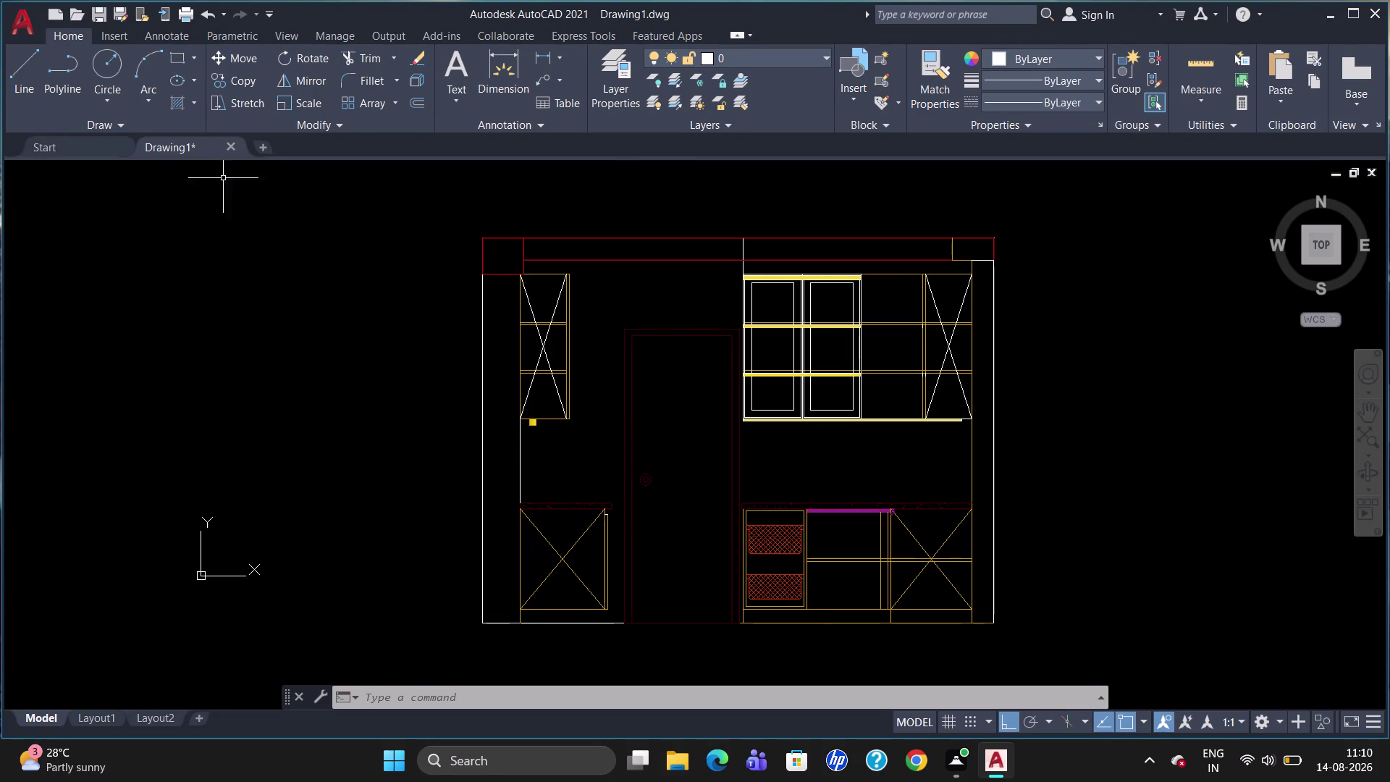
Start a hatch, browse the pattern gallery, and preview the diagonal-line pattern in the left strip.
click(185, 107)
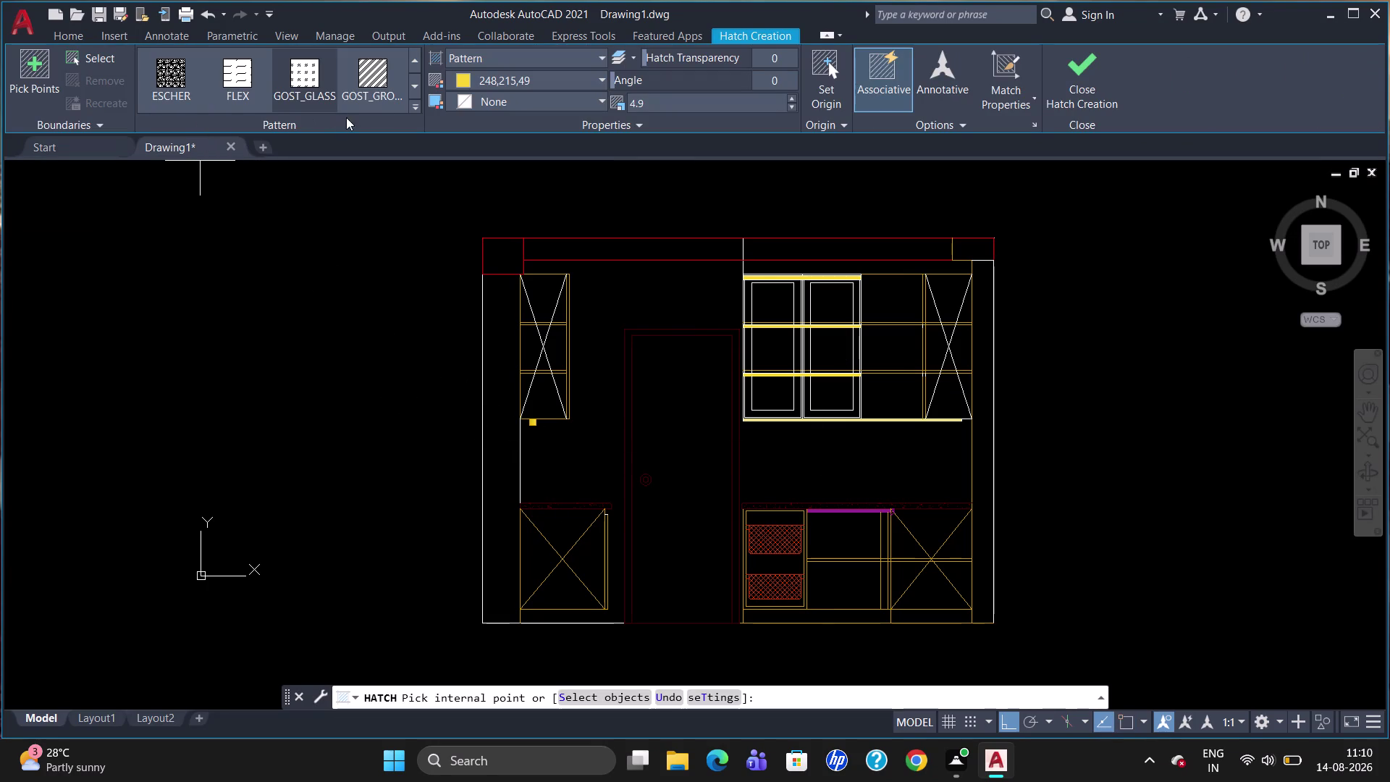
click(413, 98)
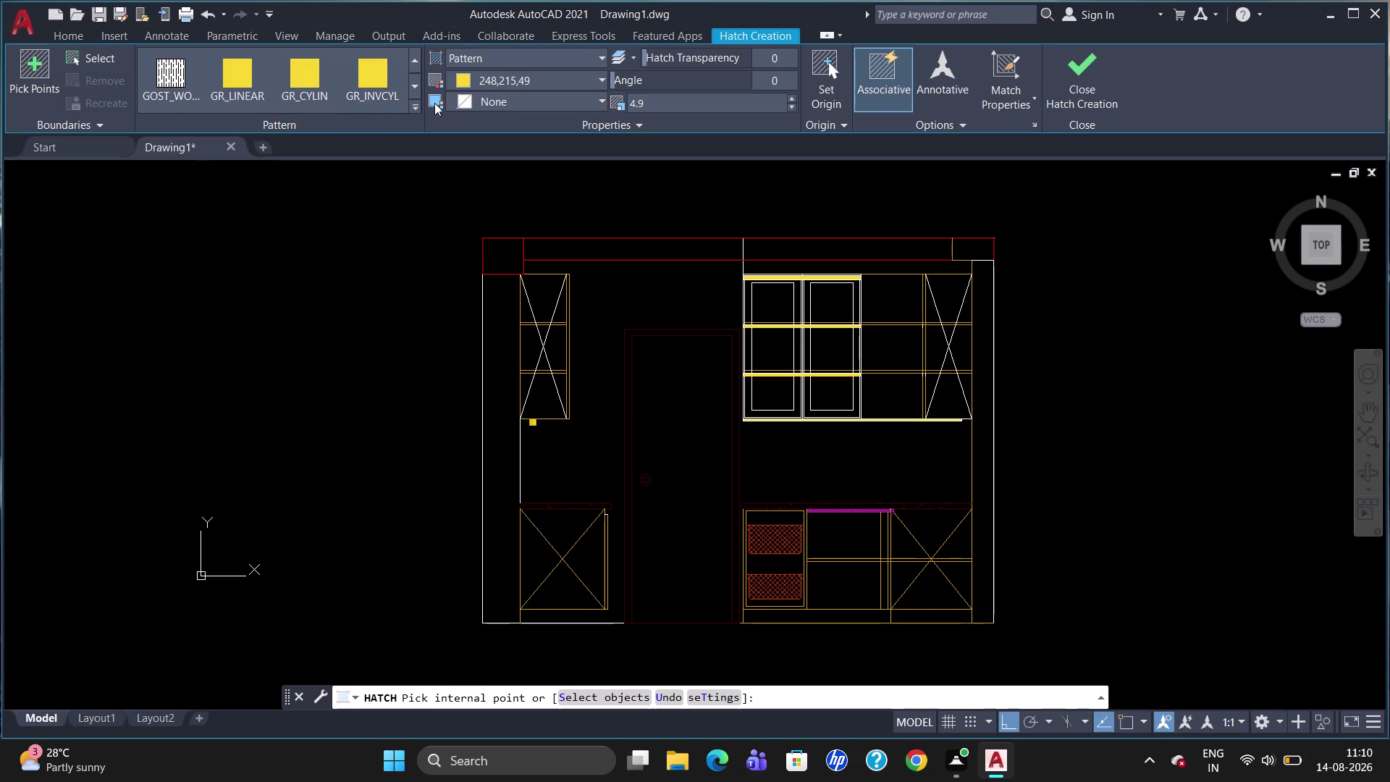
click(407, 101)
click(416, 103)
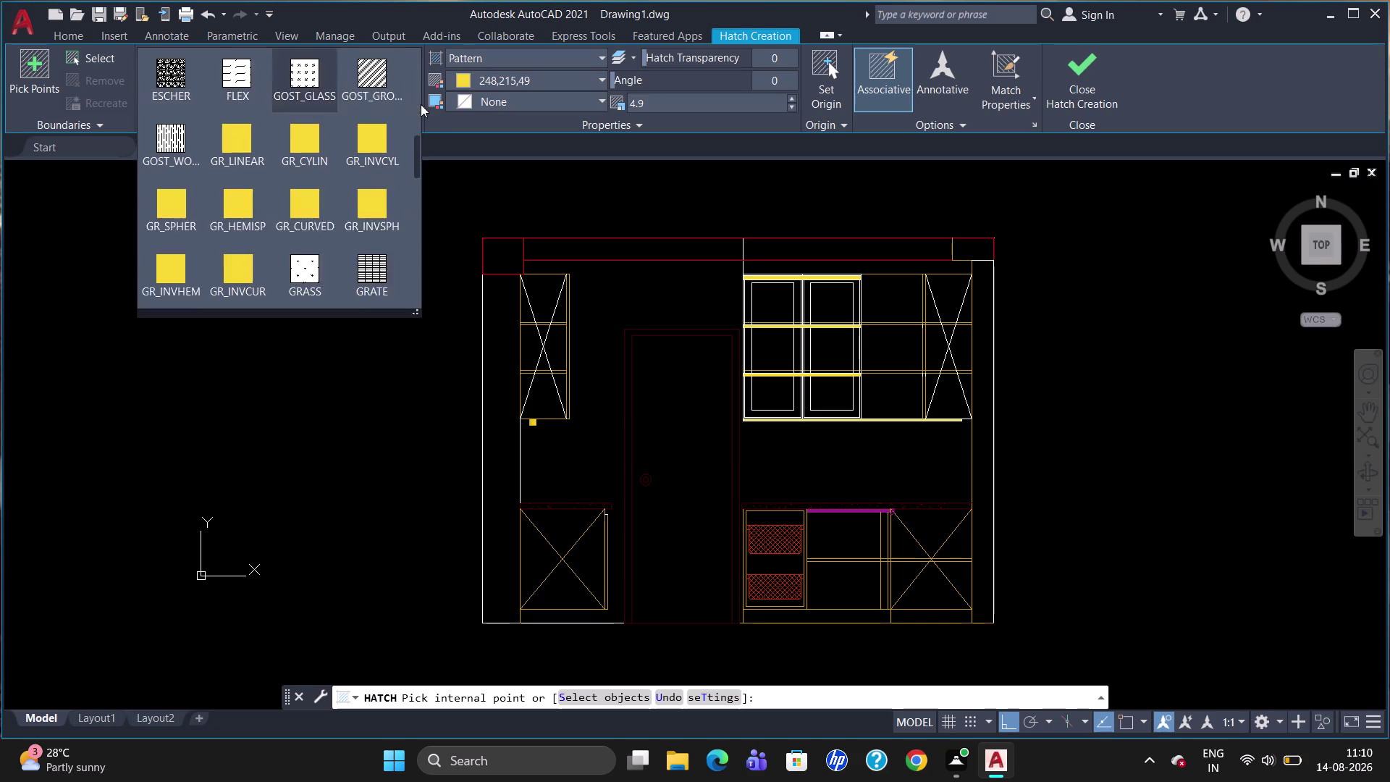
click(424, 101)
click(416, 103)
scroll(up, 3)
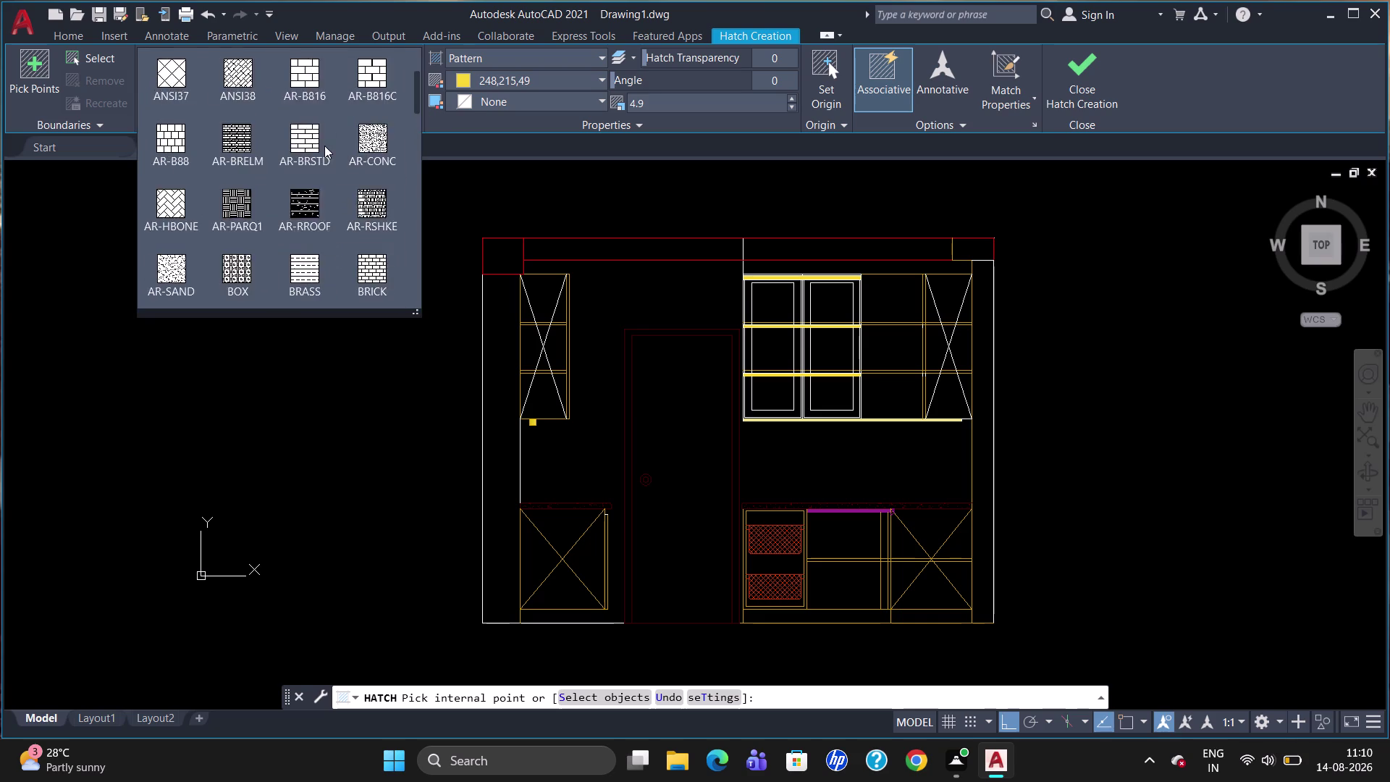
scroll(up, 3)
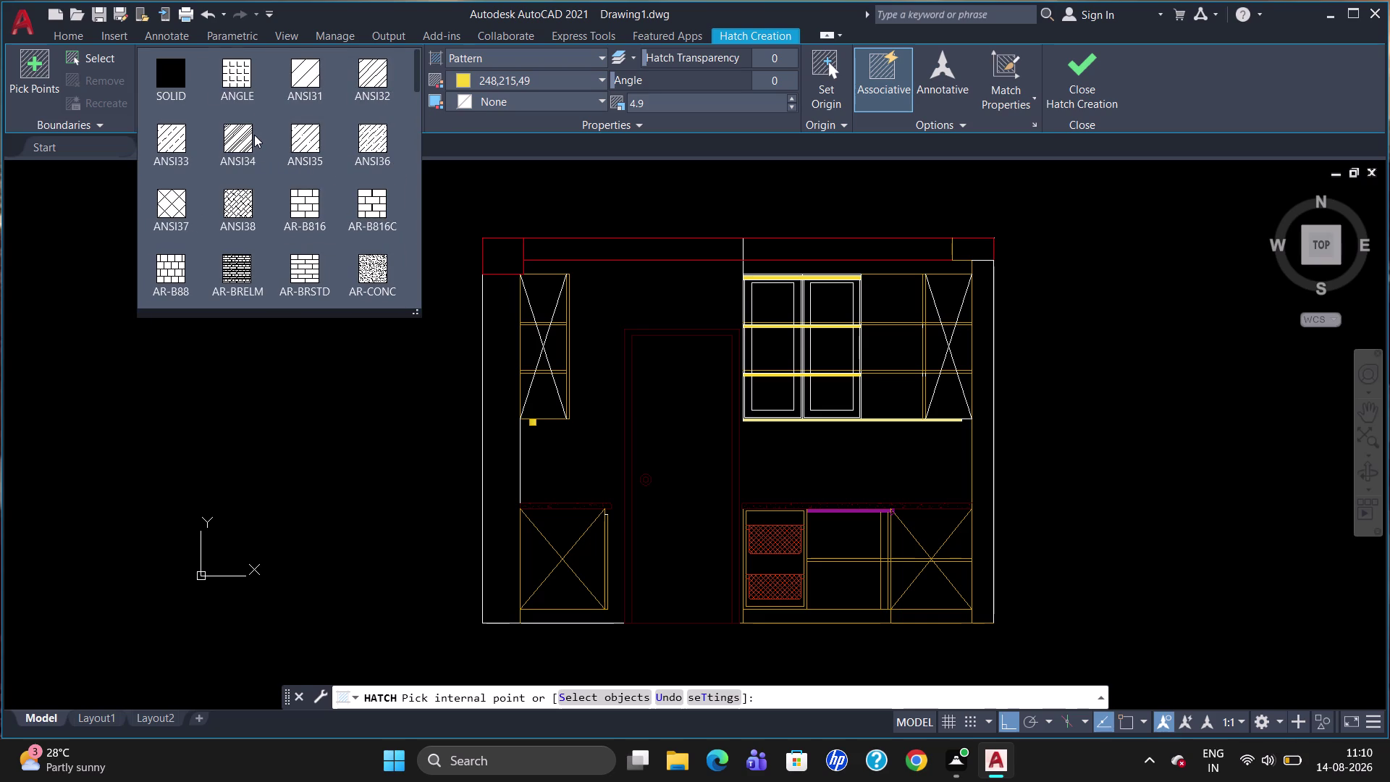
click(370, 95)
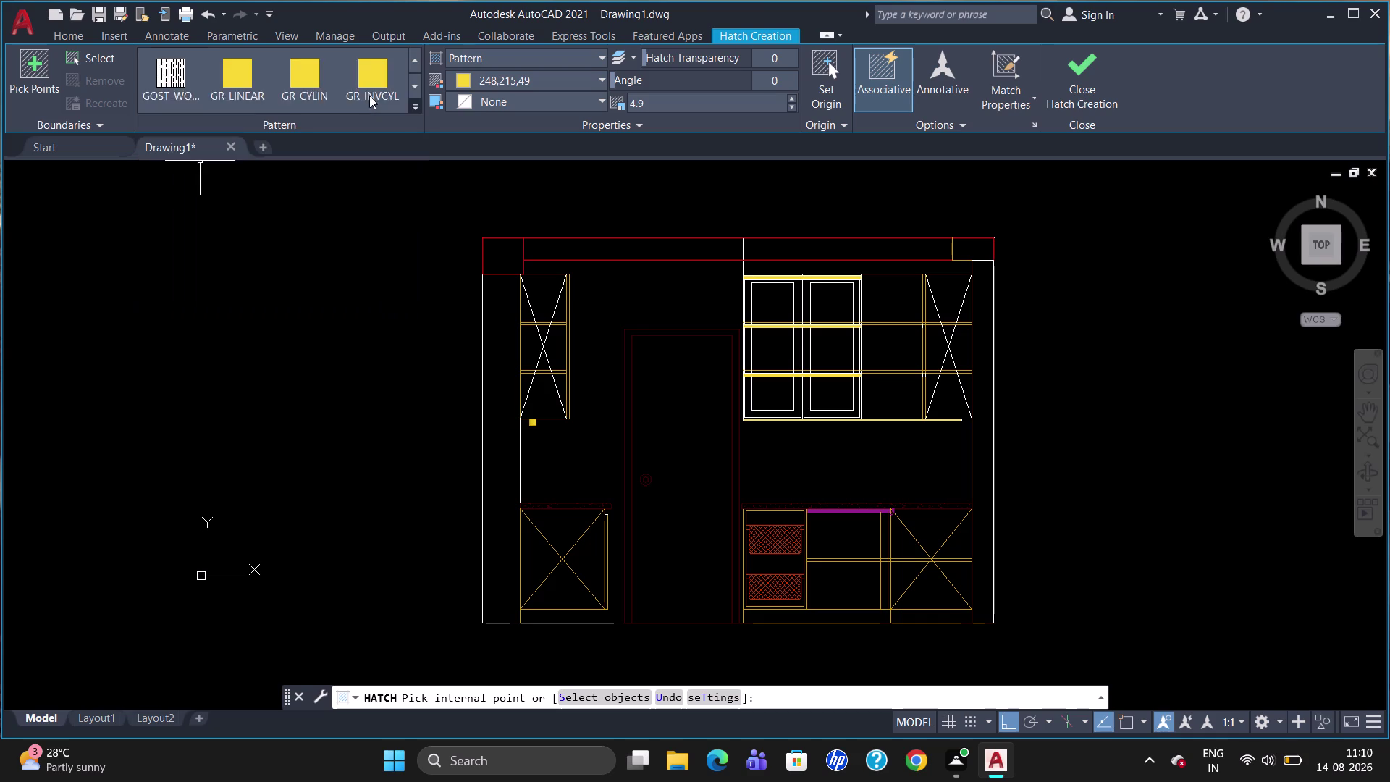
click(499, 333)
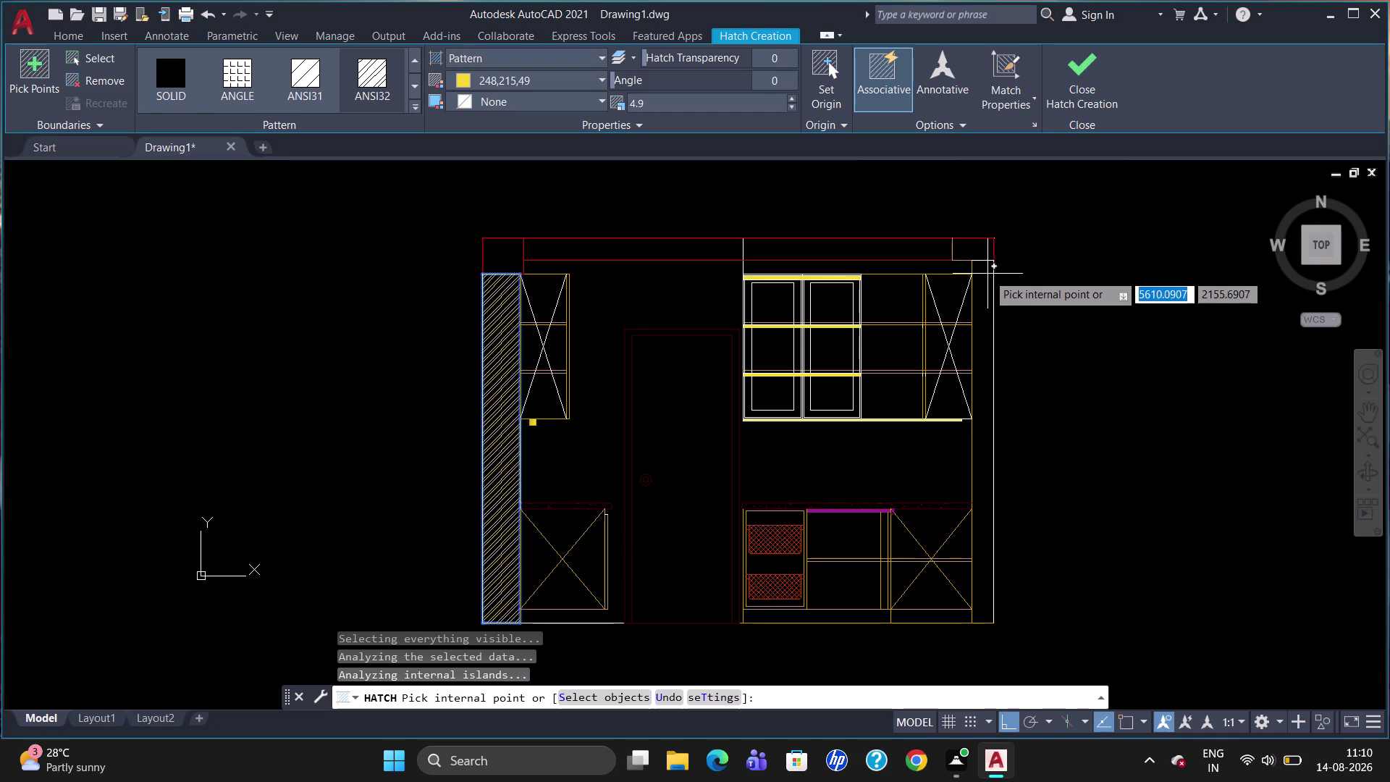
Add the ANSI31 diagonal hatch to the right wall strip and finish the command.
click(982, 332)
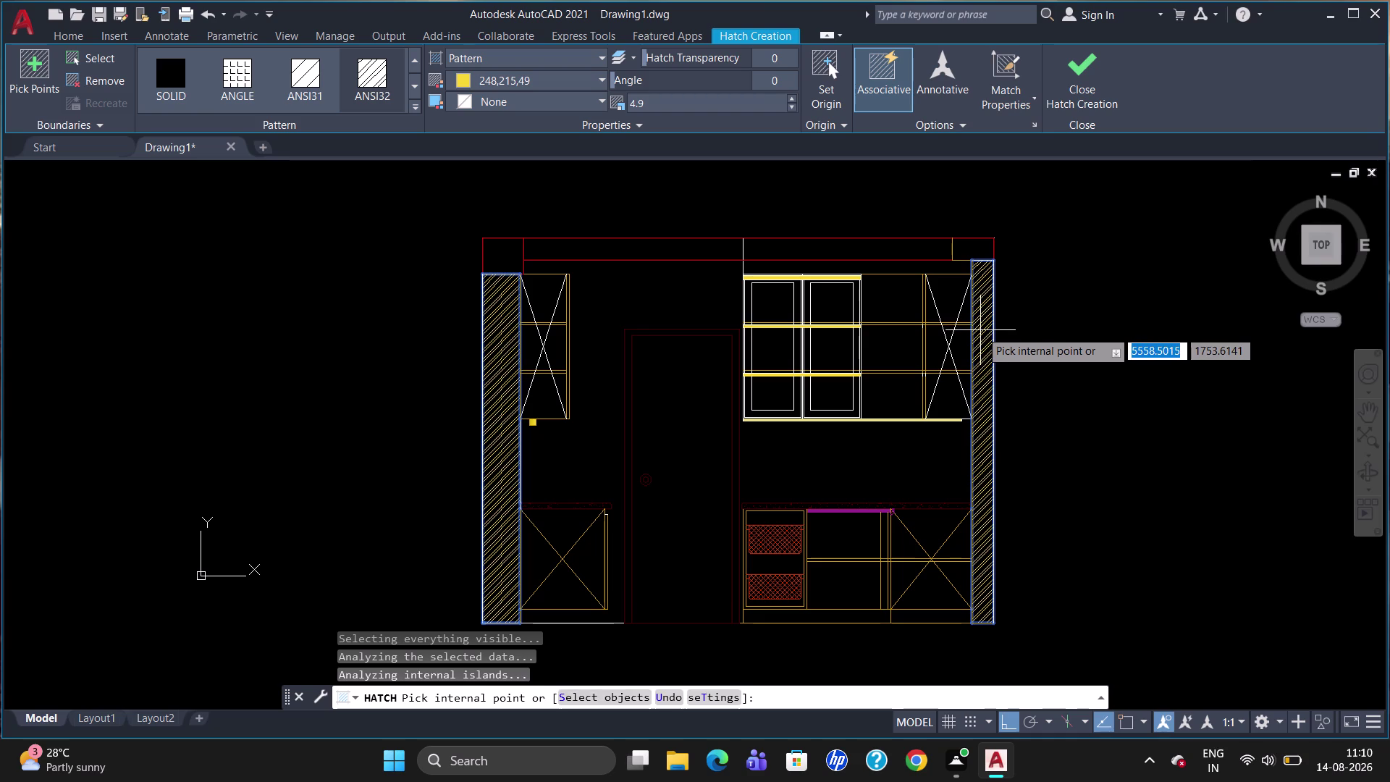
key(Escape)
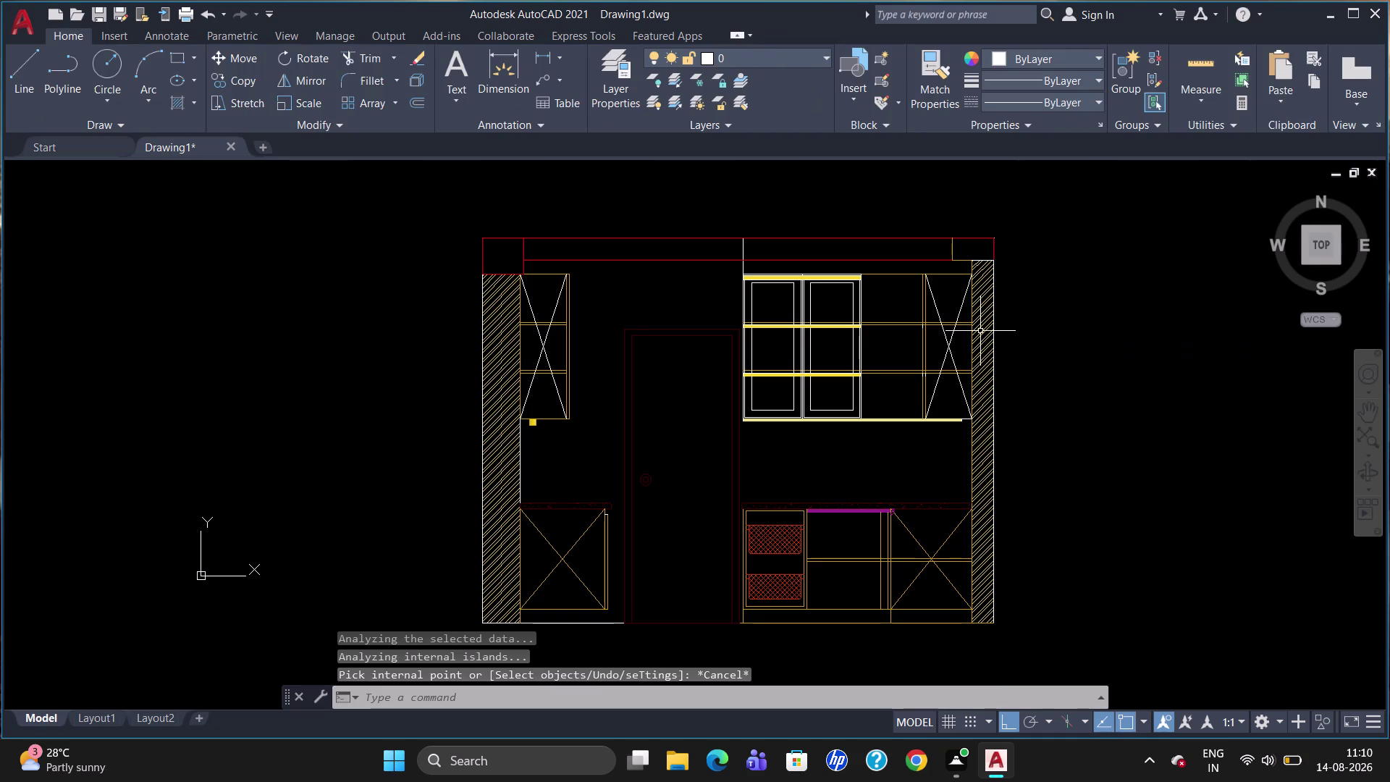
Select the wall hatch and set its colour to ByLayer.
click(512, 442)
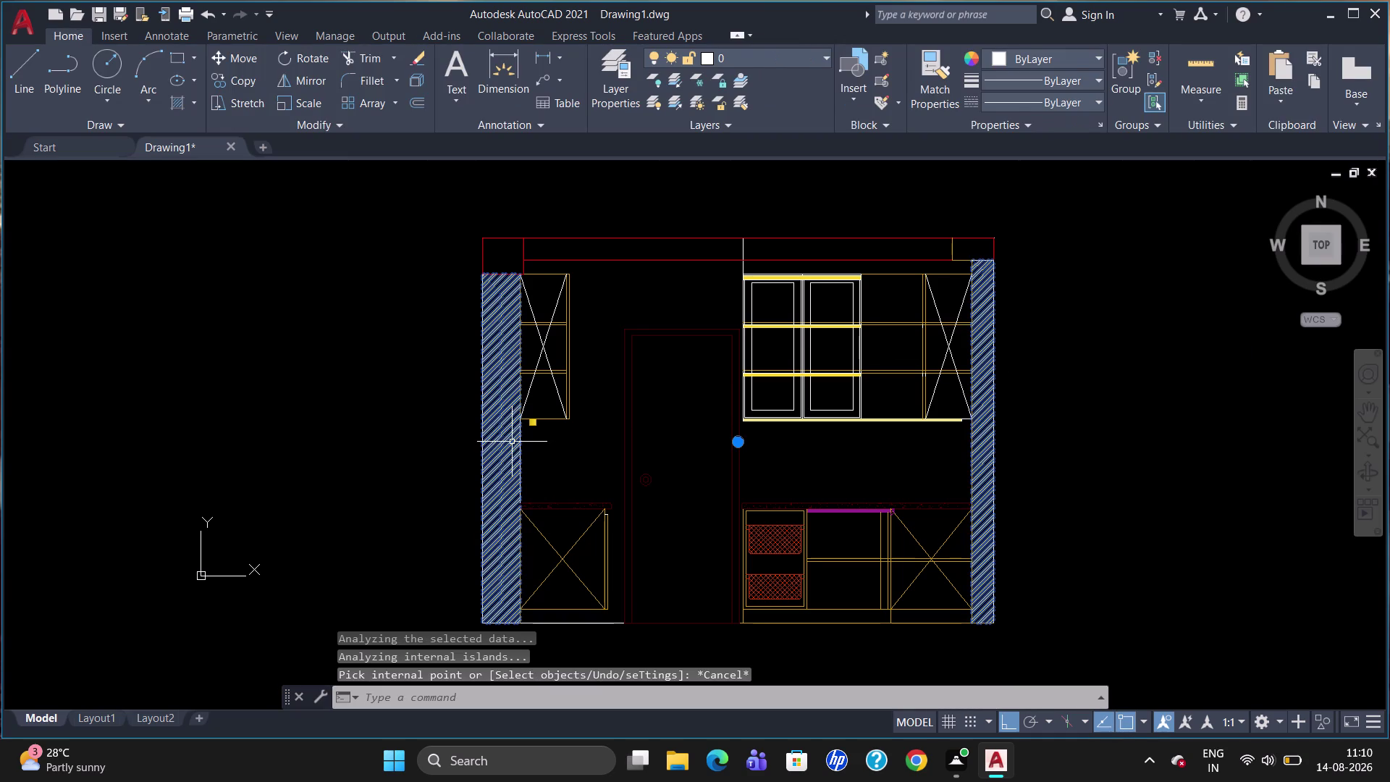
click(548, 76)
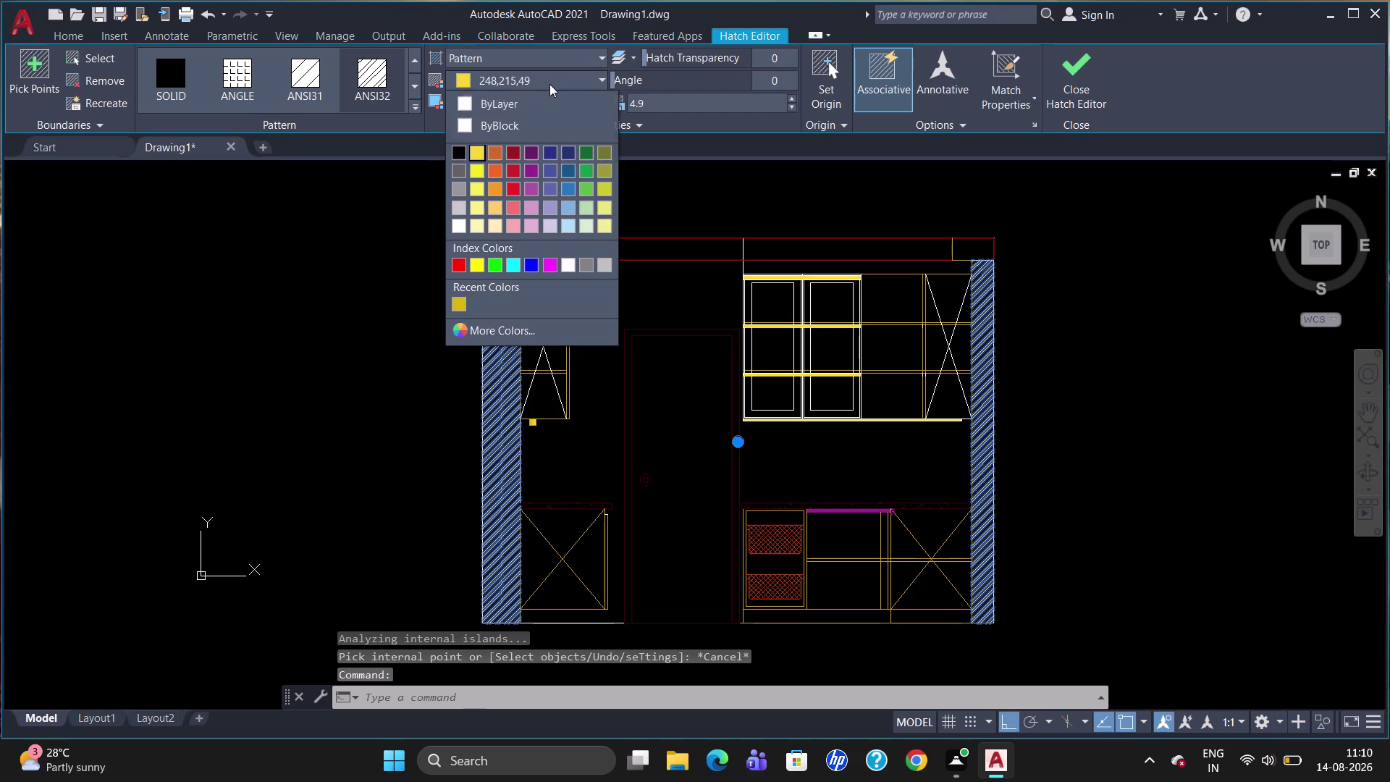
click(540, 94)
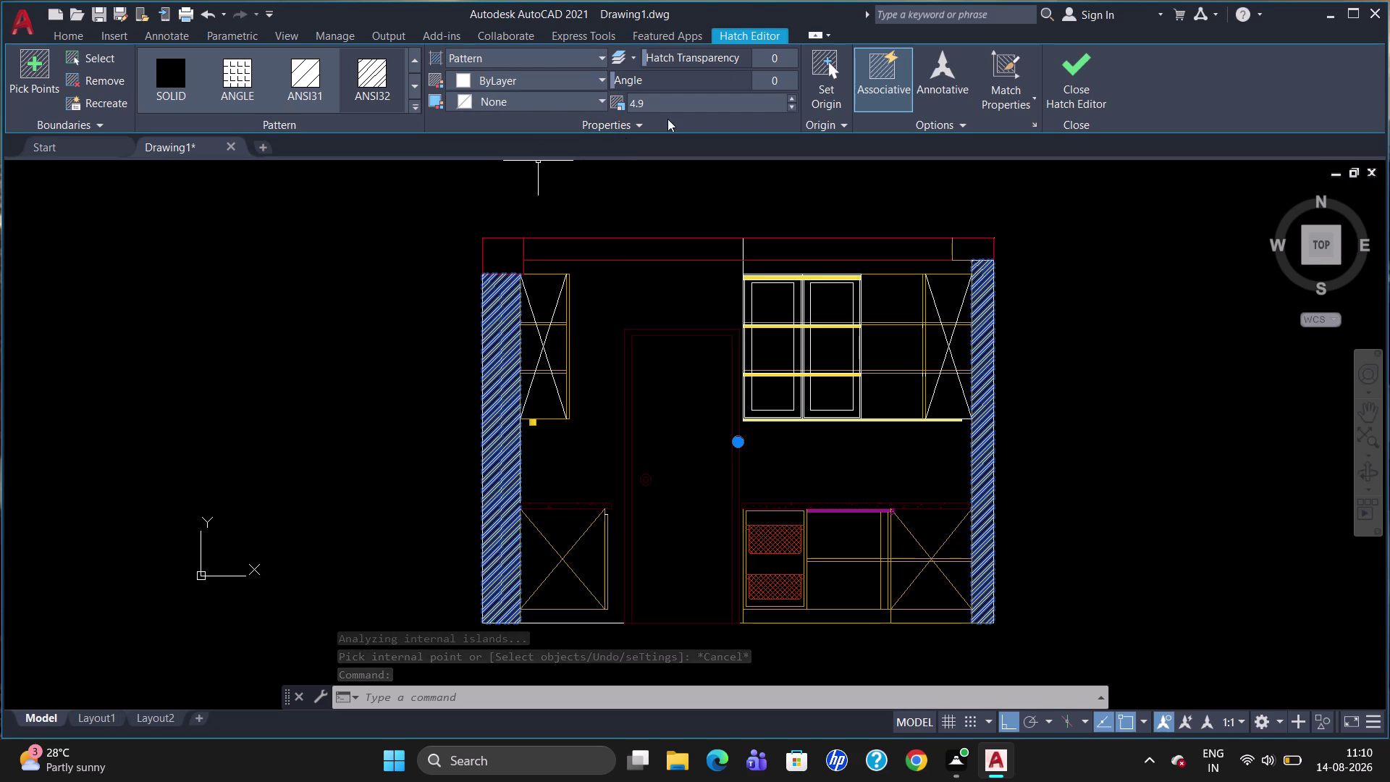
Raise the wall hatch pattern scale to 6.9, then deselect the hatch.
triple_click(793, 97)
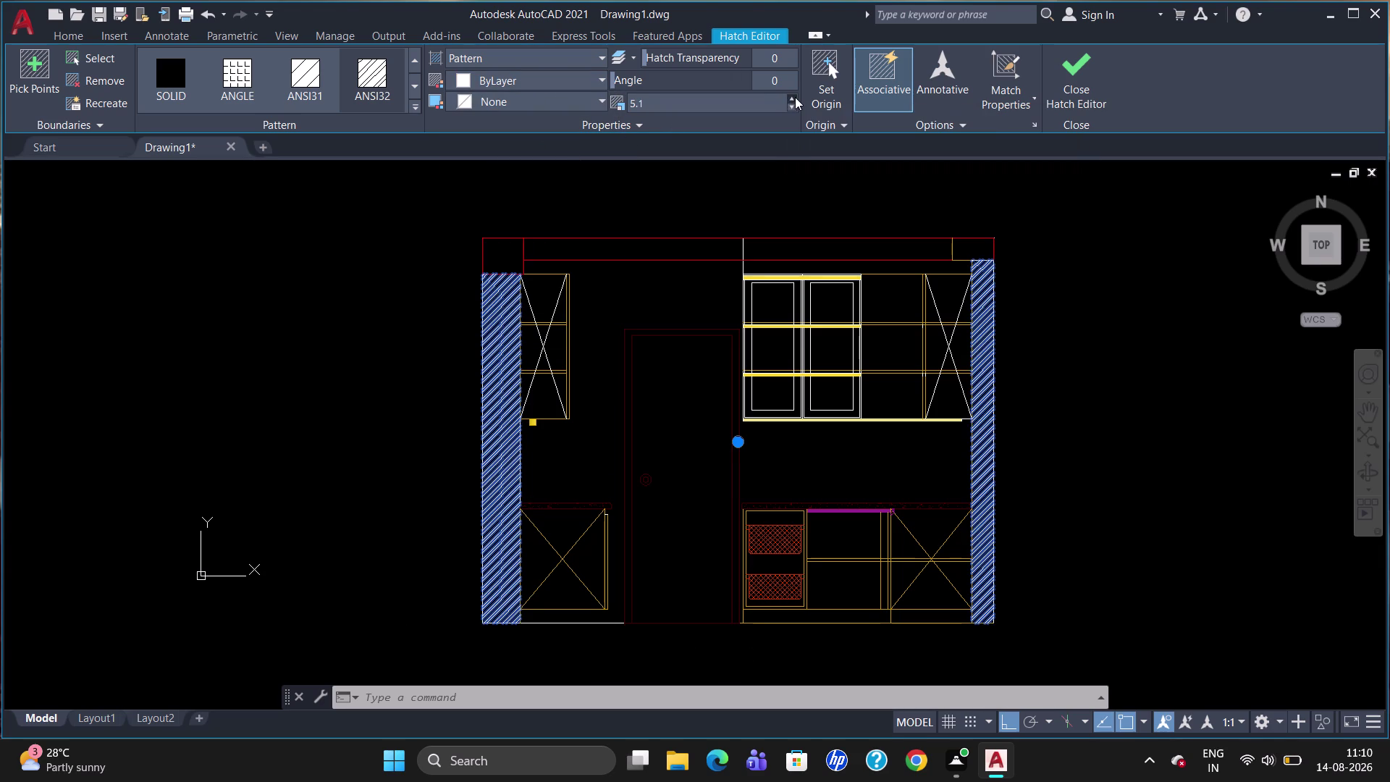
triple_click(795, 97)
double_click(796, 96)
click(796, 97)
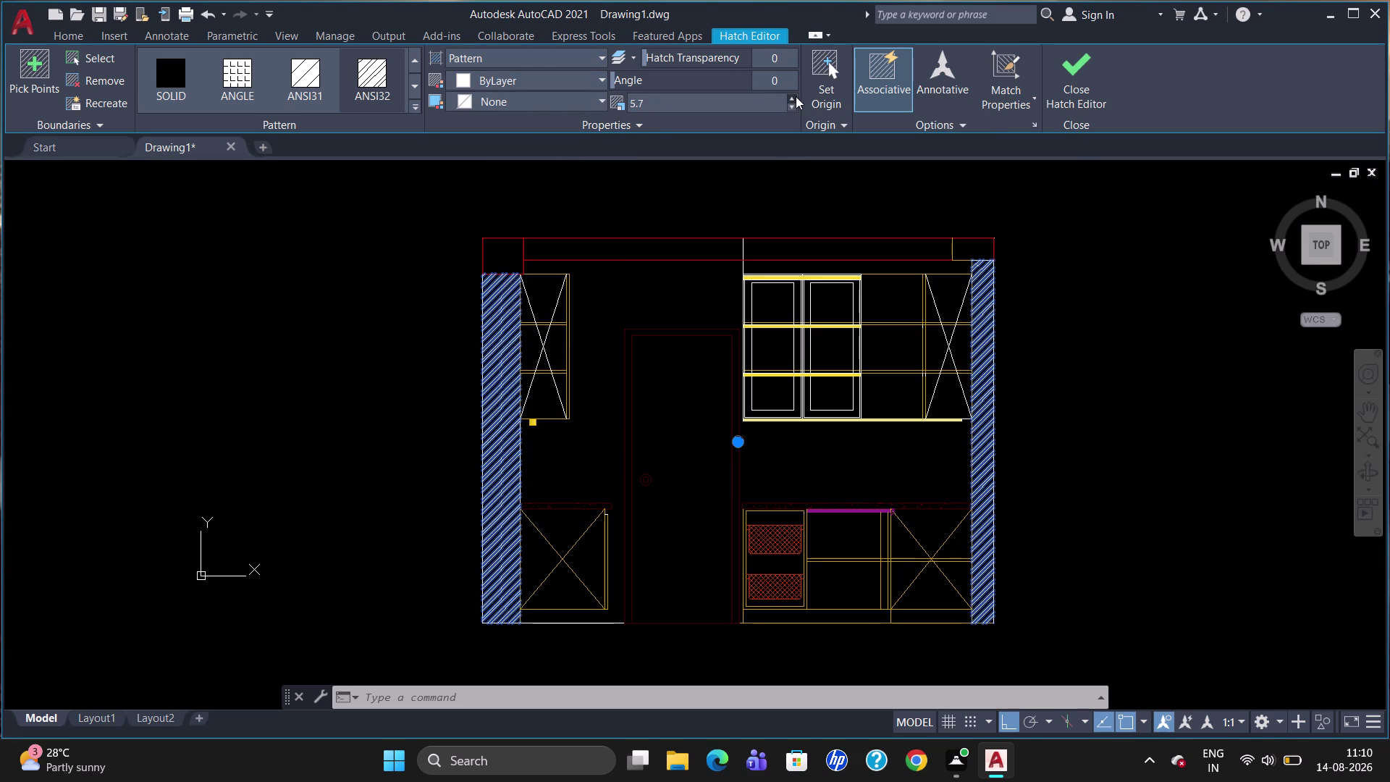
triple_click(795, 96)
click(796, 96)
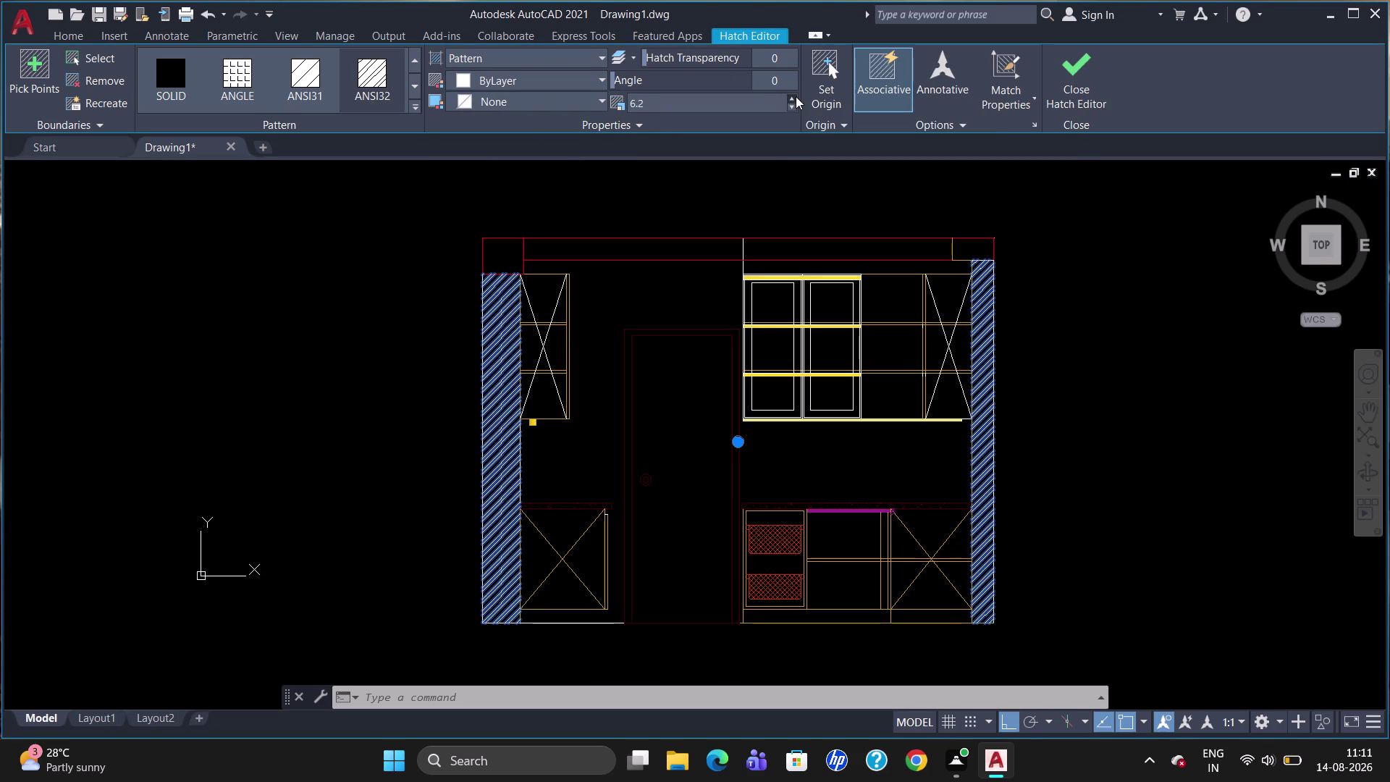
double_click(796, 96)
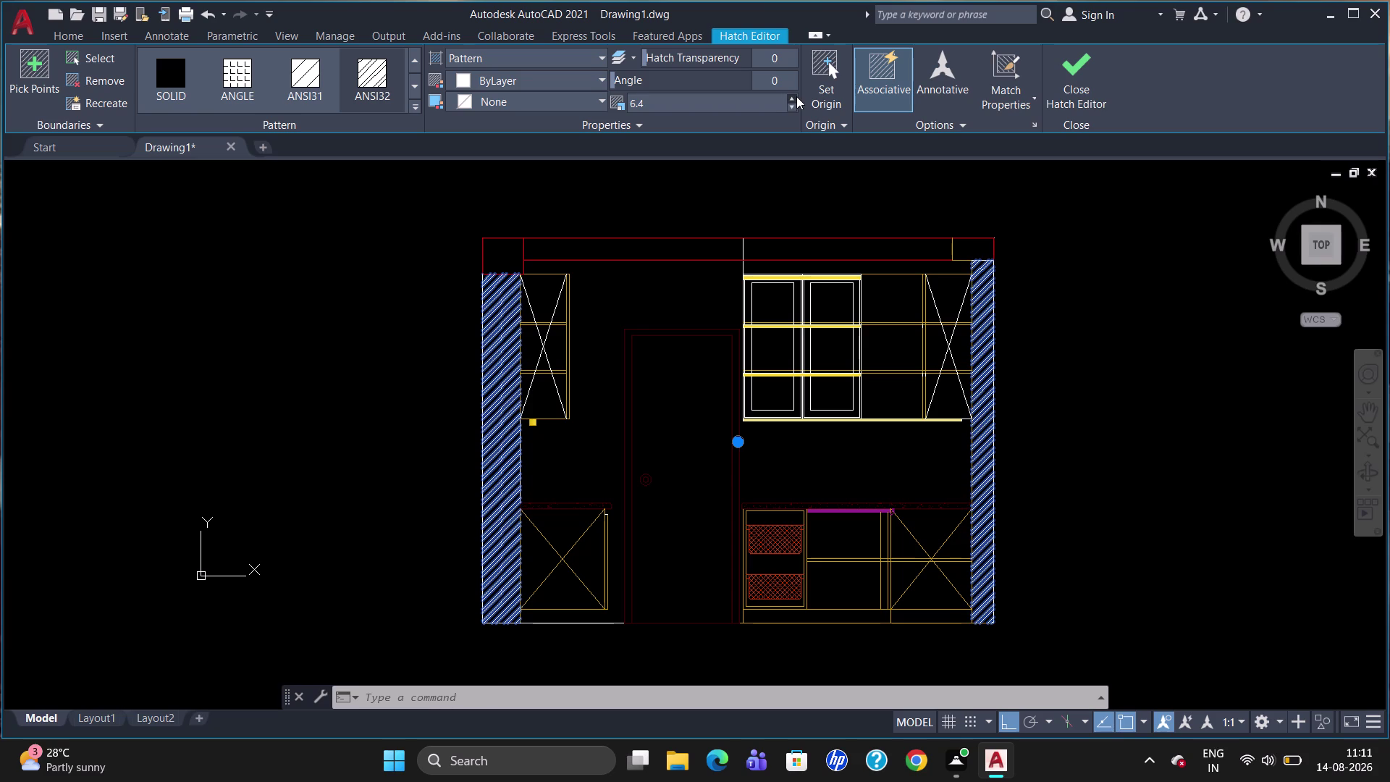
double_click(796, 96)
double_click(796, 96)
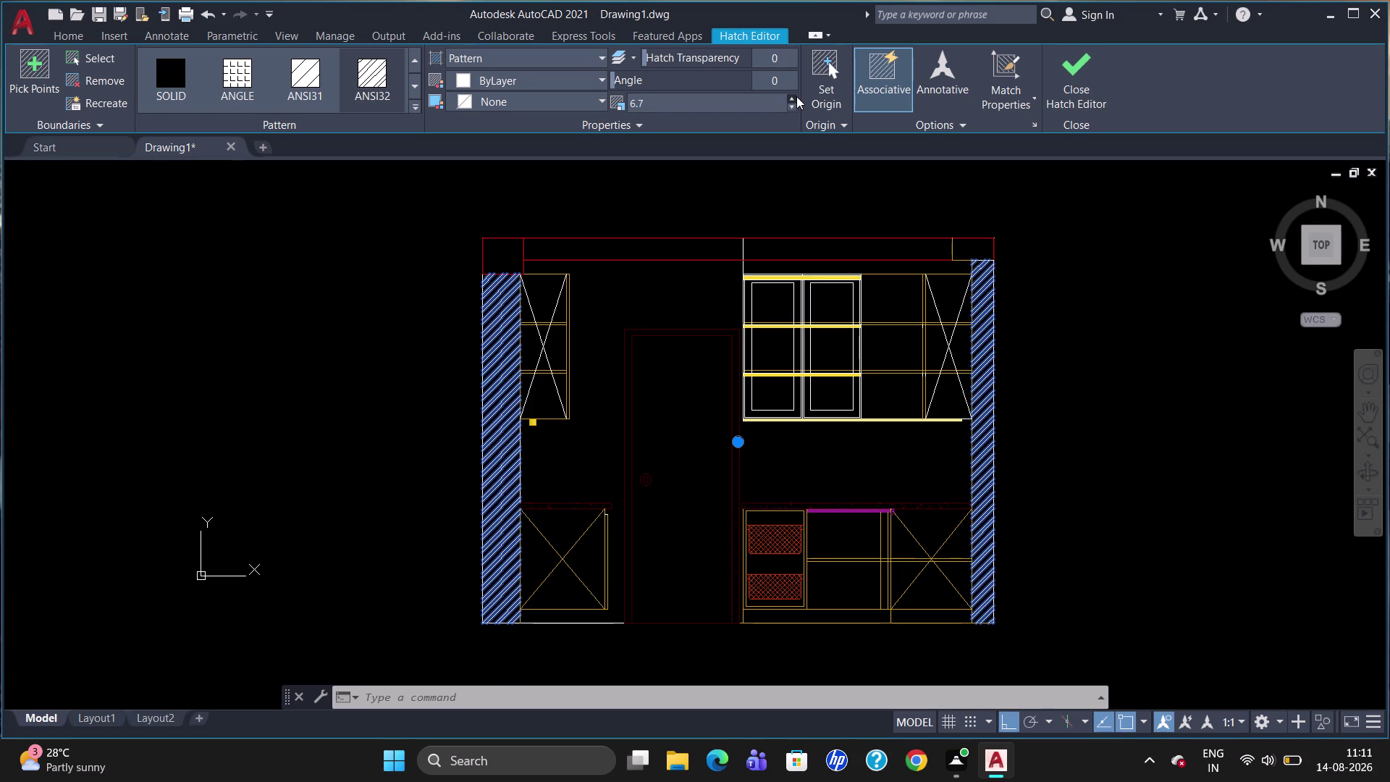
key(Escape)
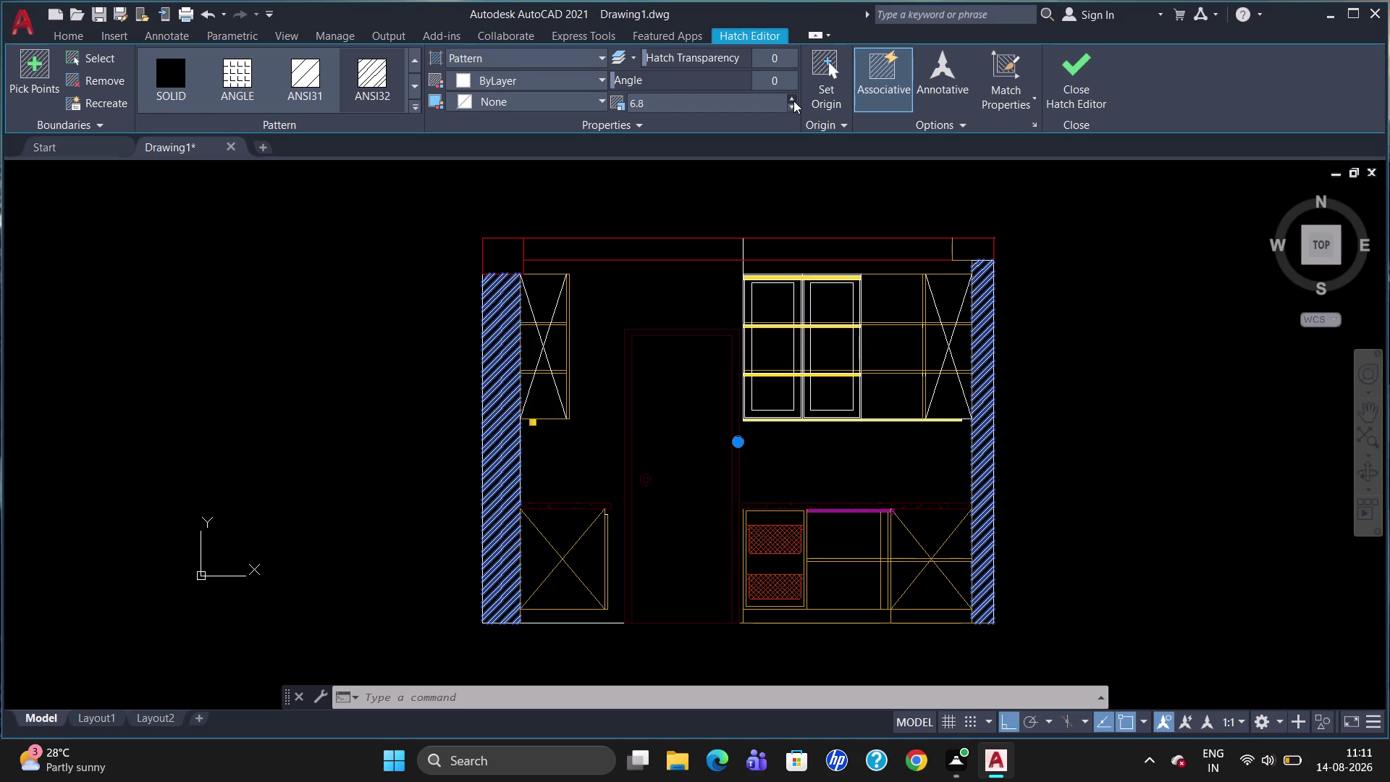
key(Escape)
key(Return)
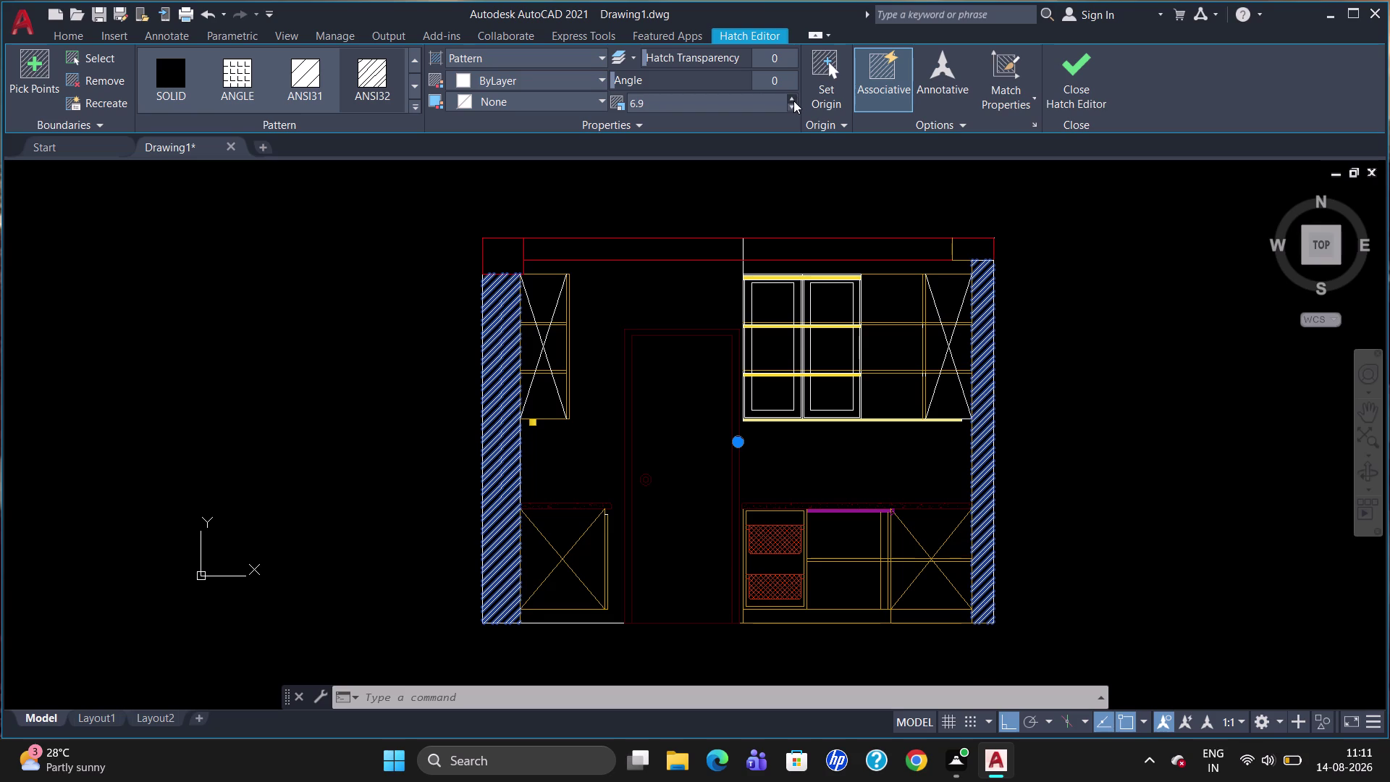
key(Escape)
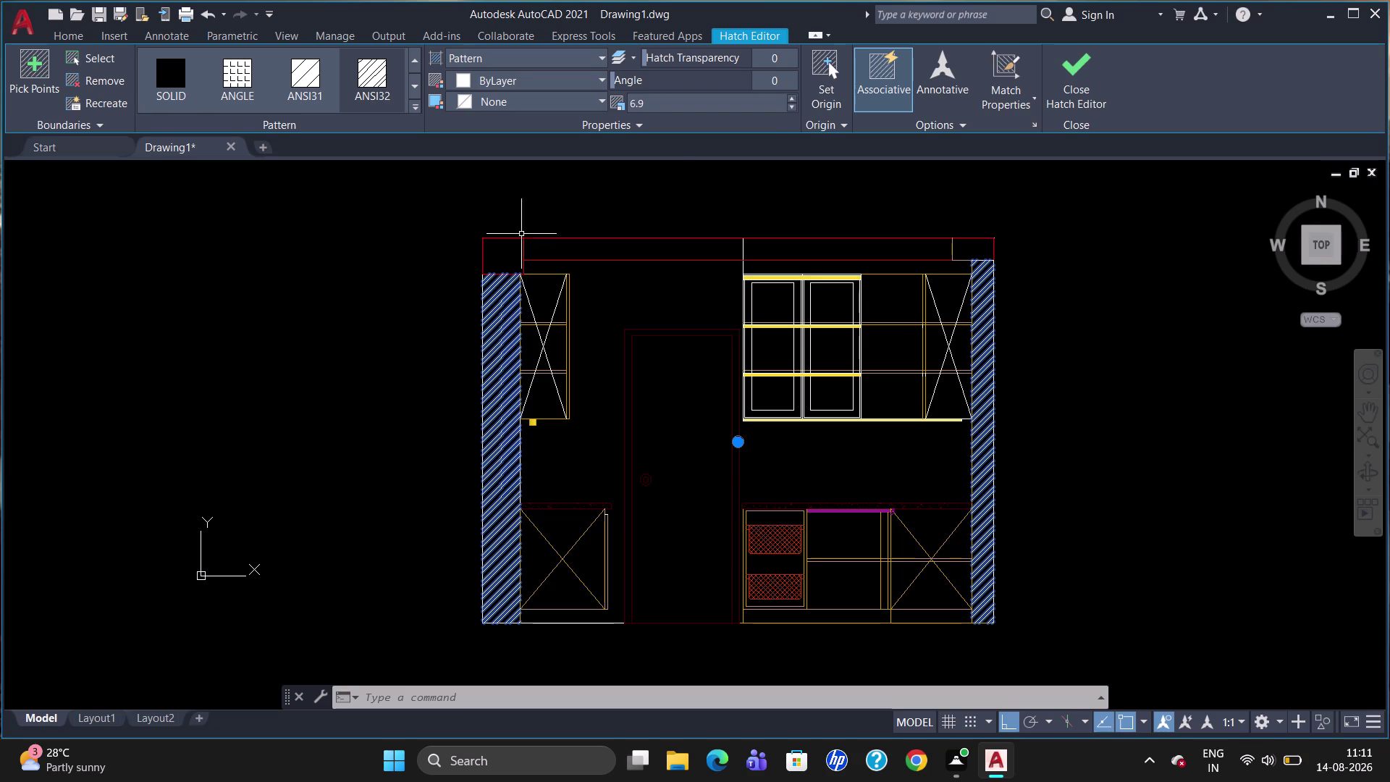
click(446, 309)
key(Escape)
key(Escape)
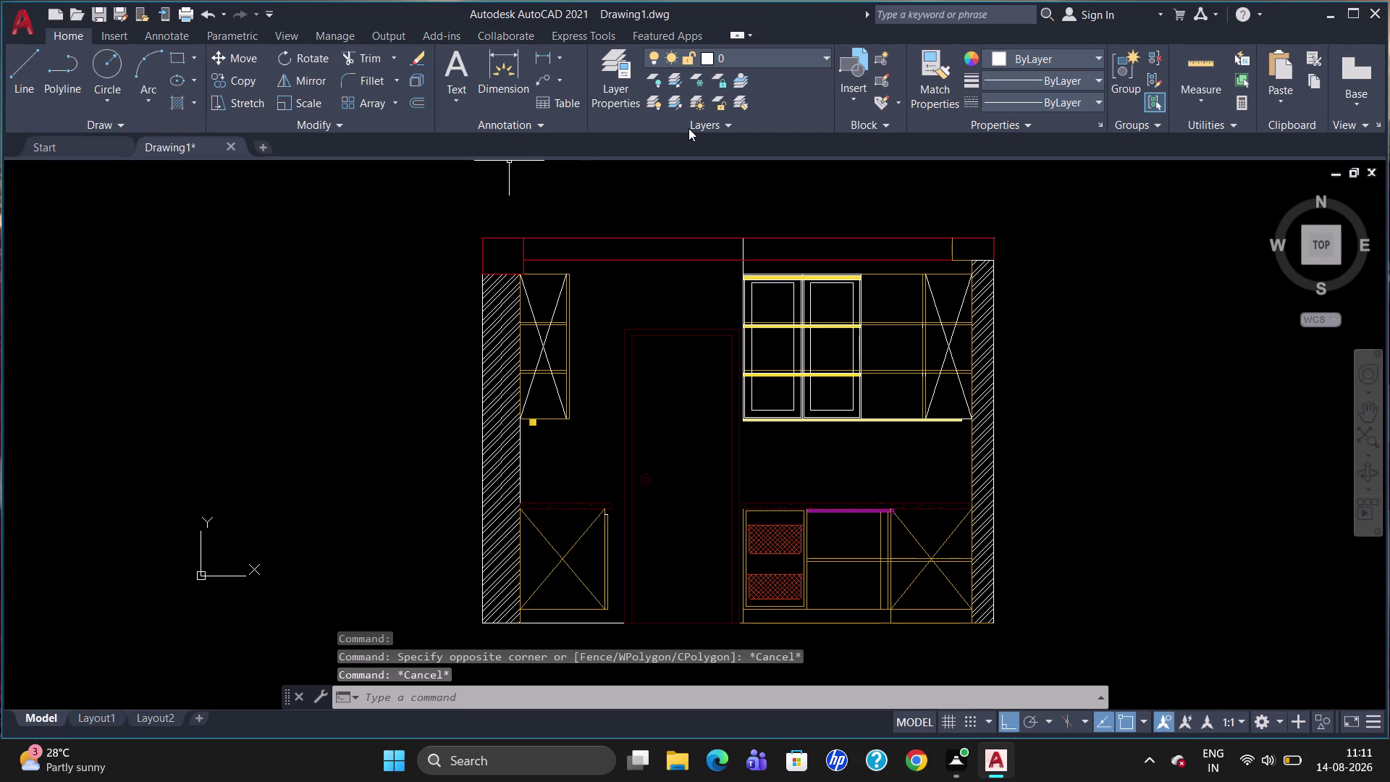
Start another hatch and choose a pattern from the gallery.
click(193, 110)
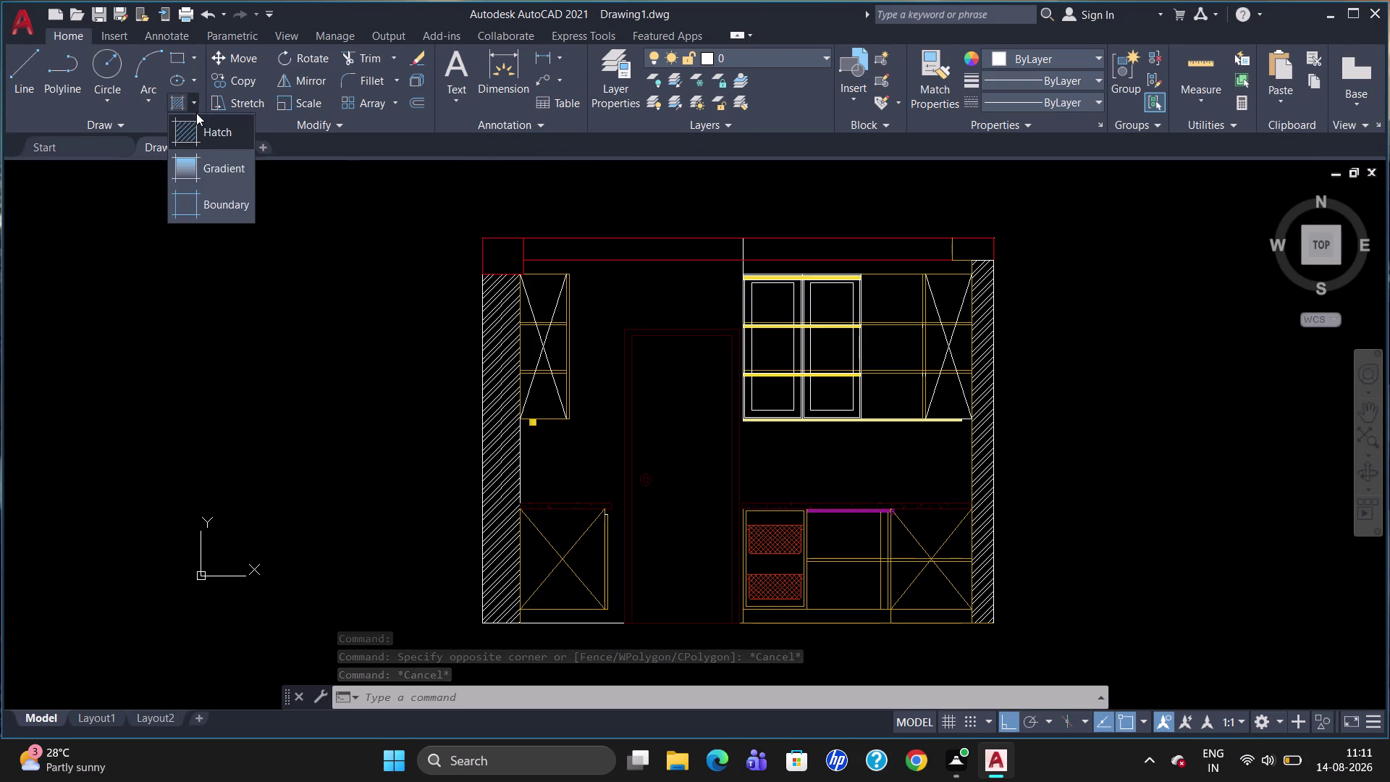
click(220, 135)
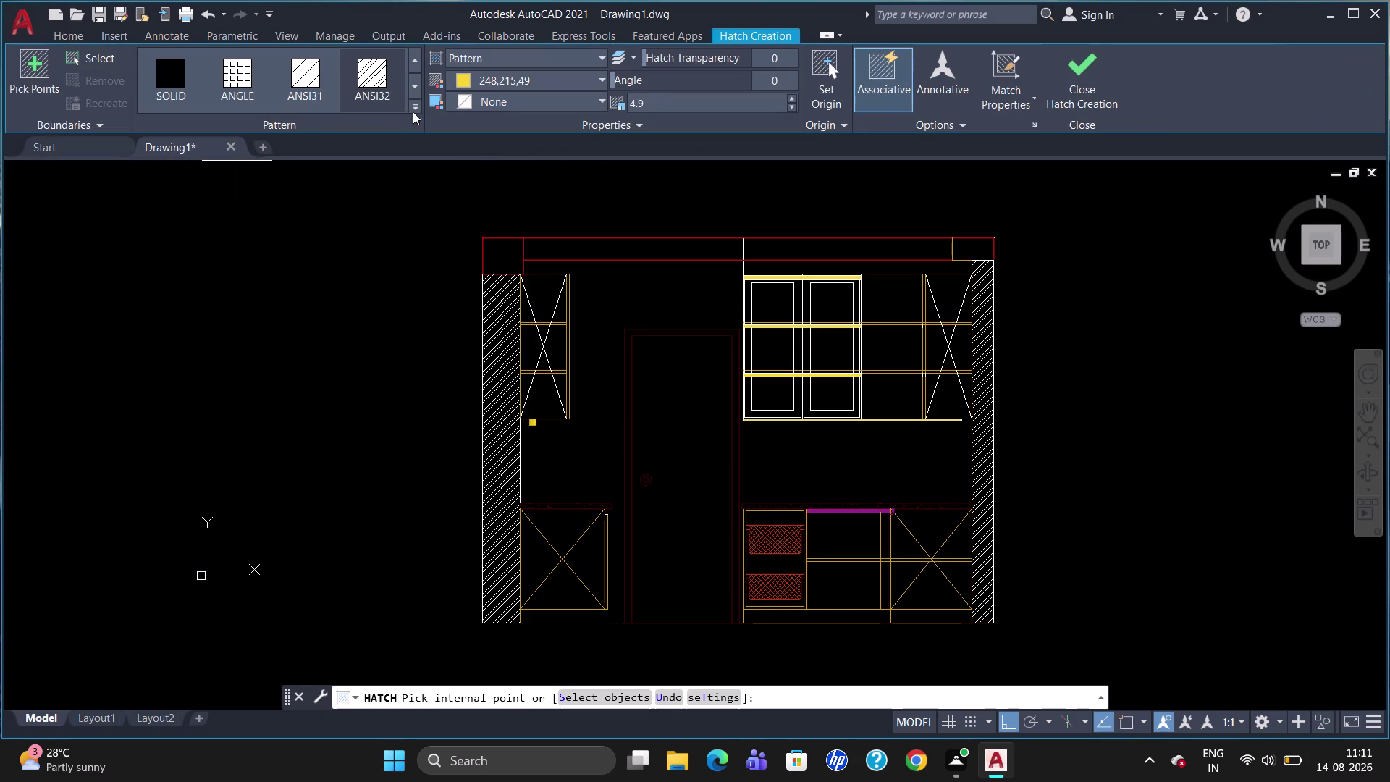
click(418, 106)
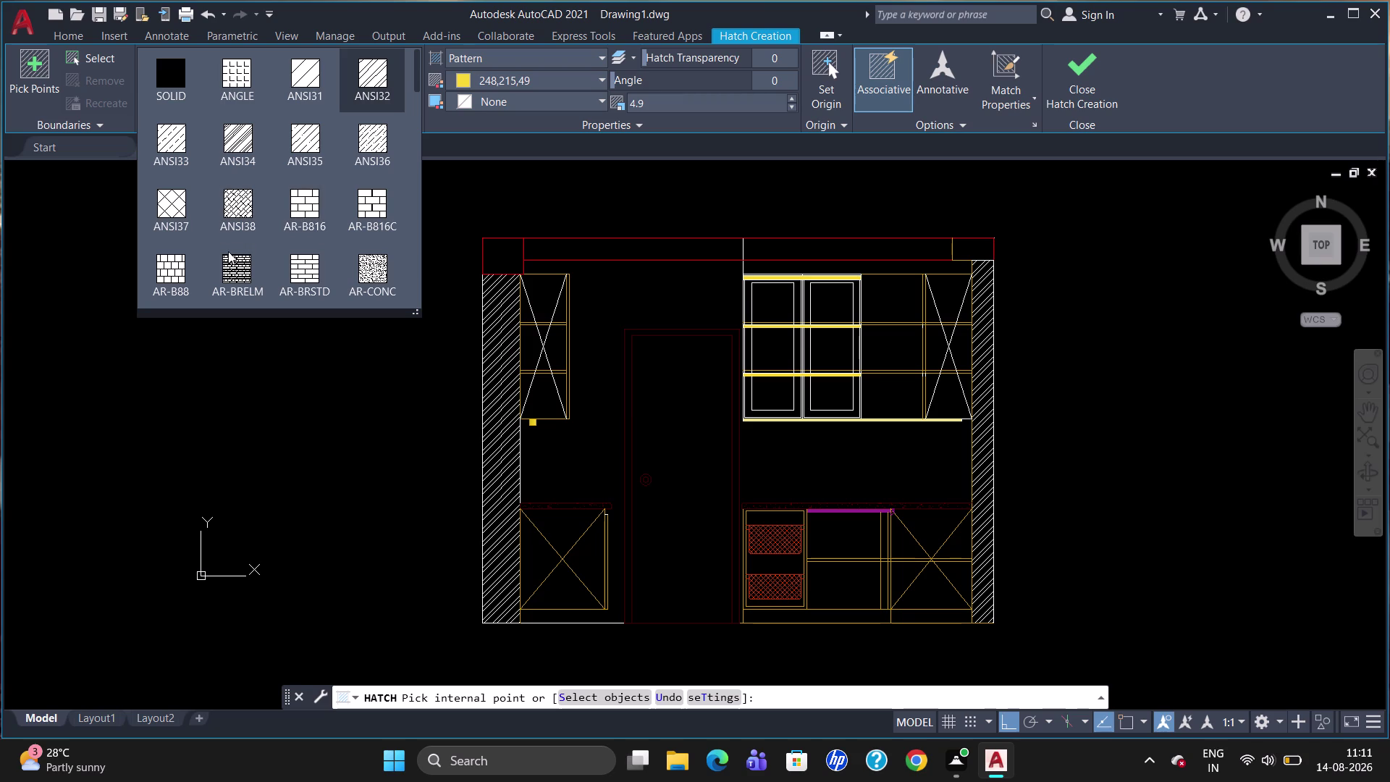
click(383, 263)
Pick the top-left and top-right corner boxes, then exit the hatch without a fill.
click(502, 251)
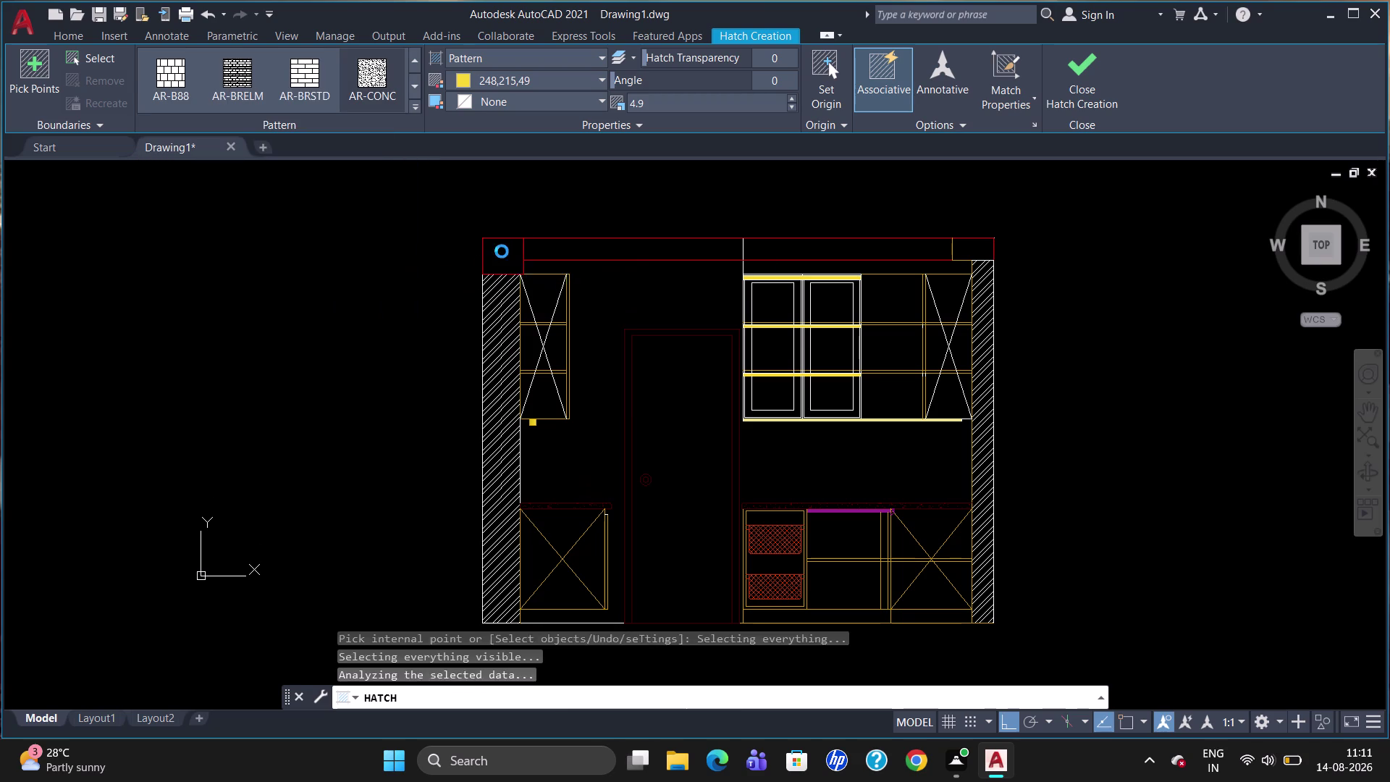
click(505, 258)
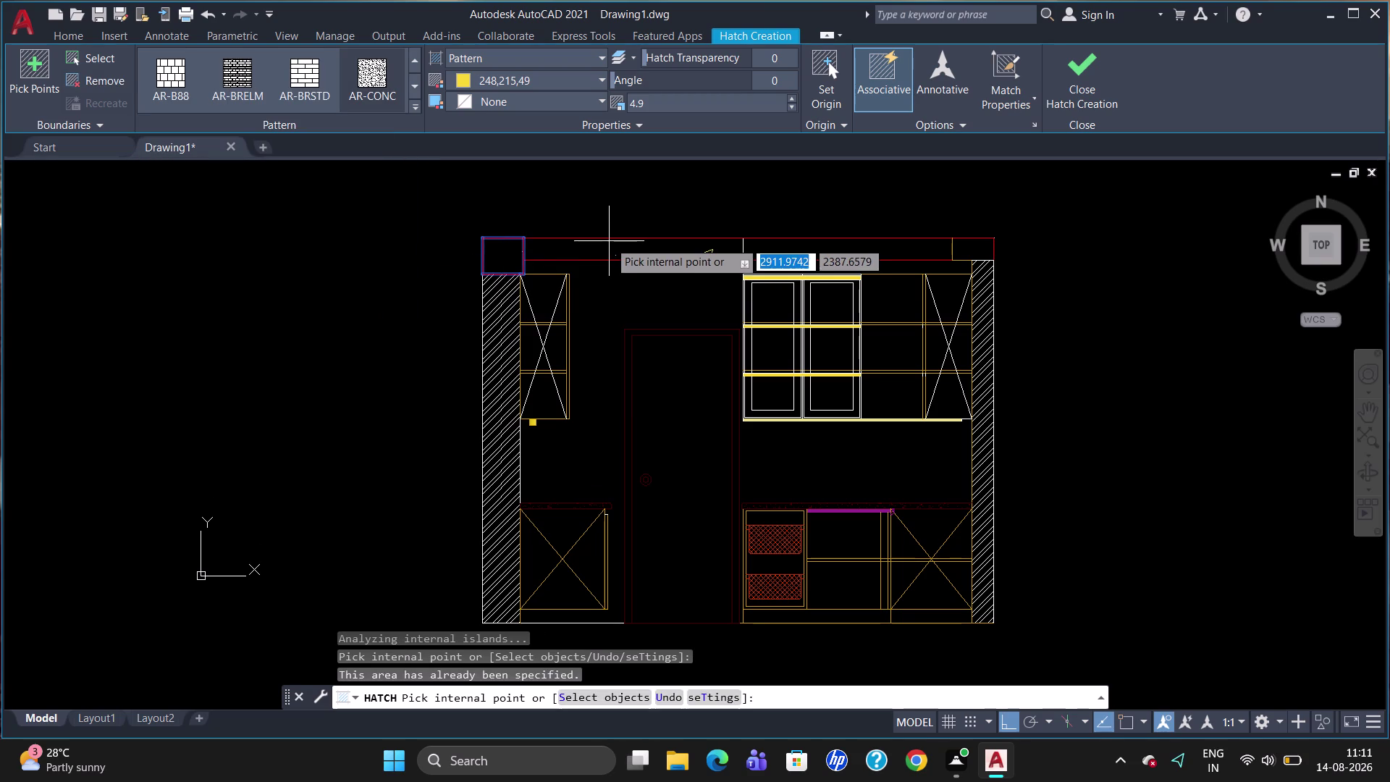
click(972, 244)
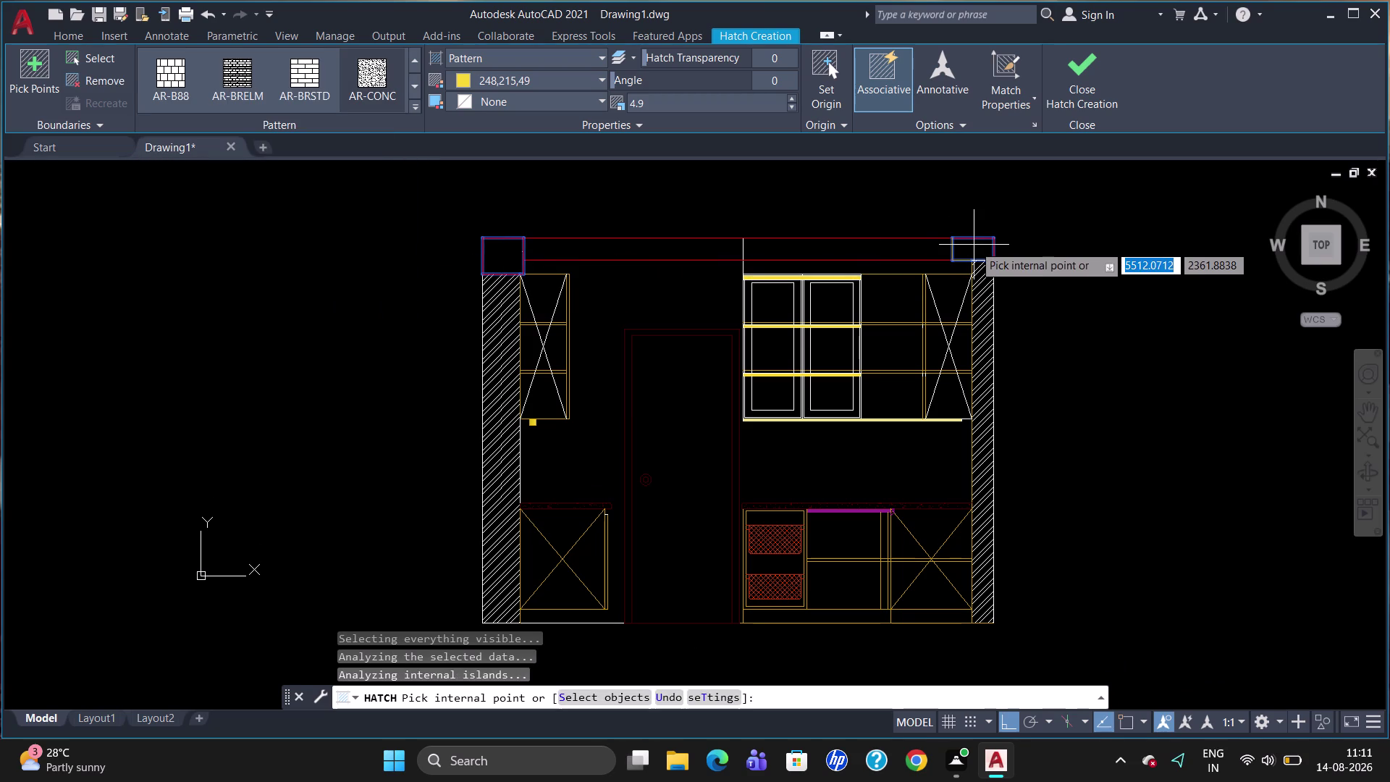
key(Return)
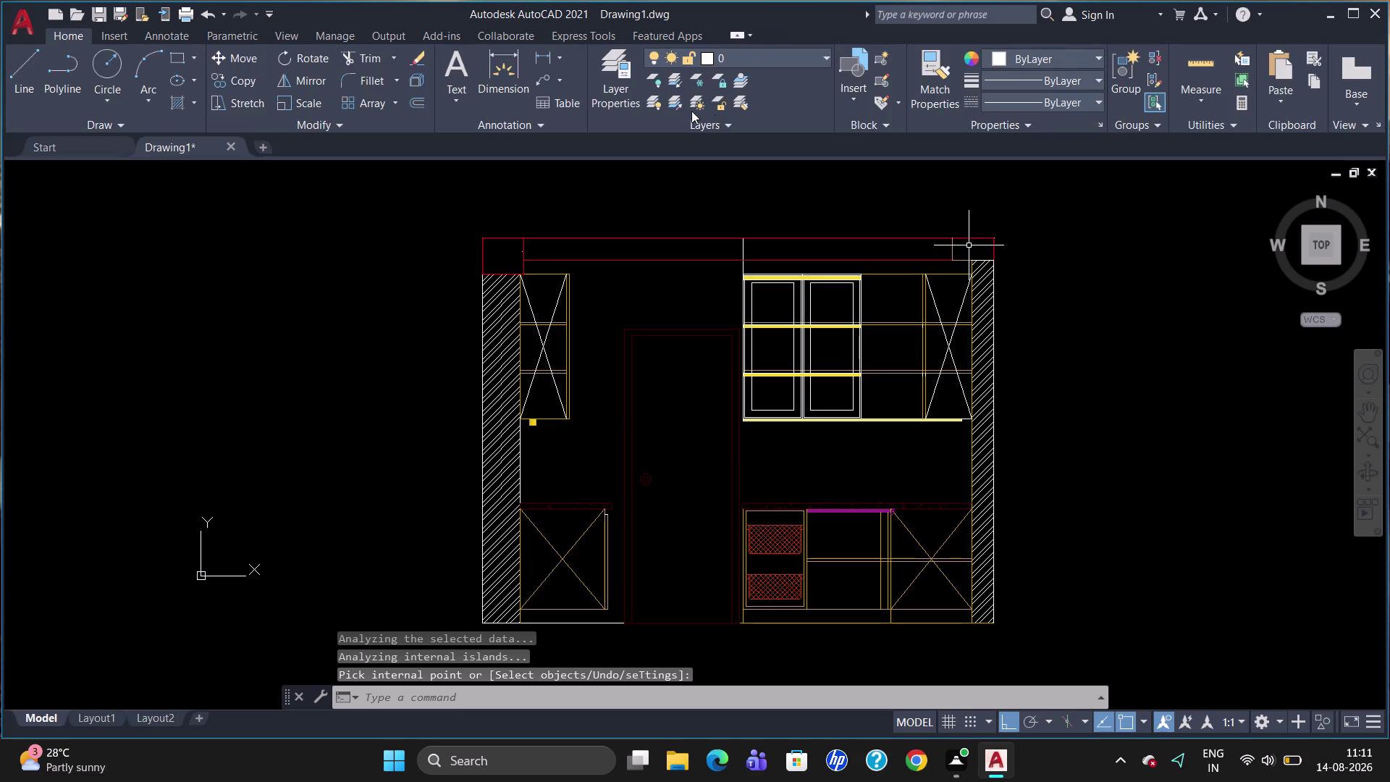
click(510, 258)
click(509, 259)
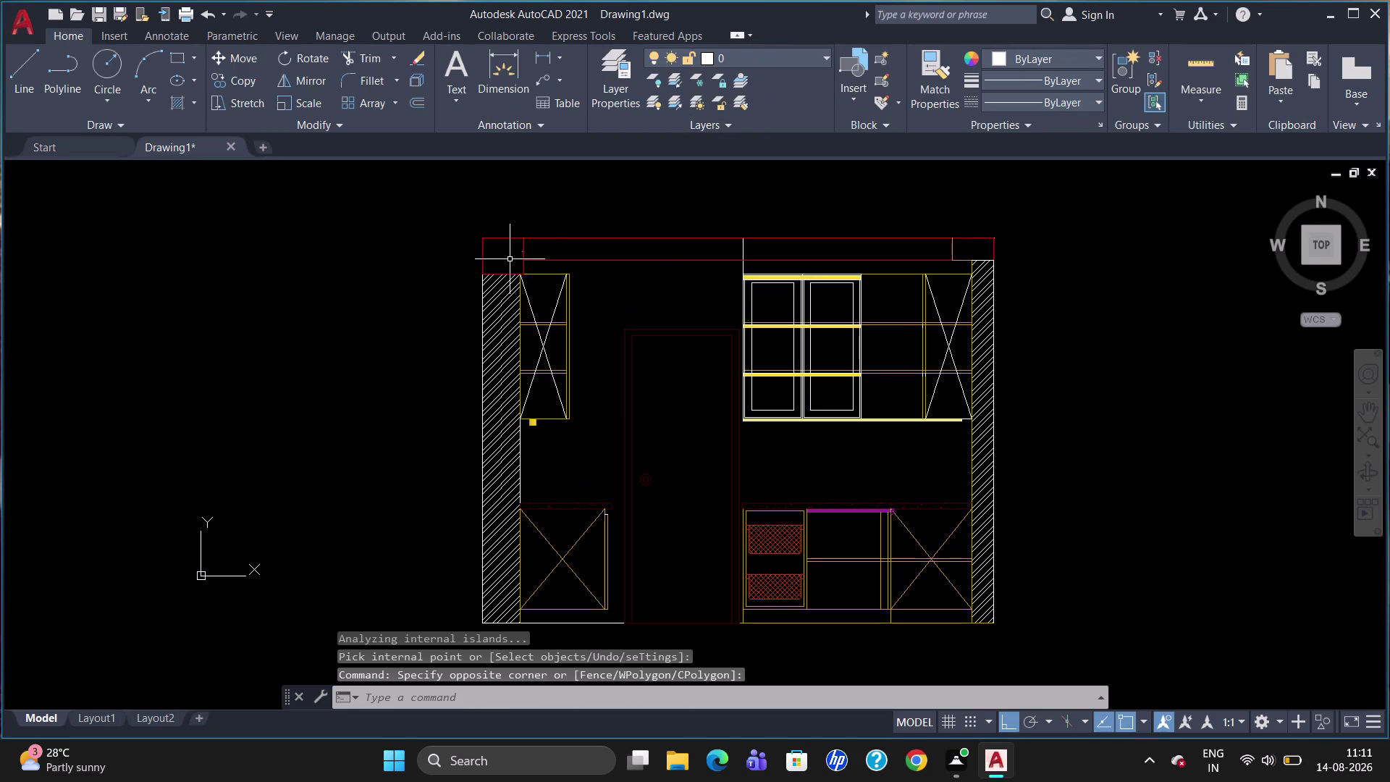
Zoom in and window-select around the top-left corner box to inspect it.
scroll(up, 3)
click(508, 258)
click(510, 257)
double_click(510, 256)
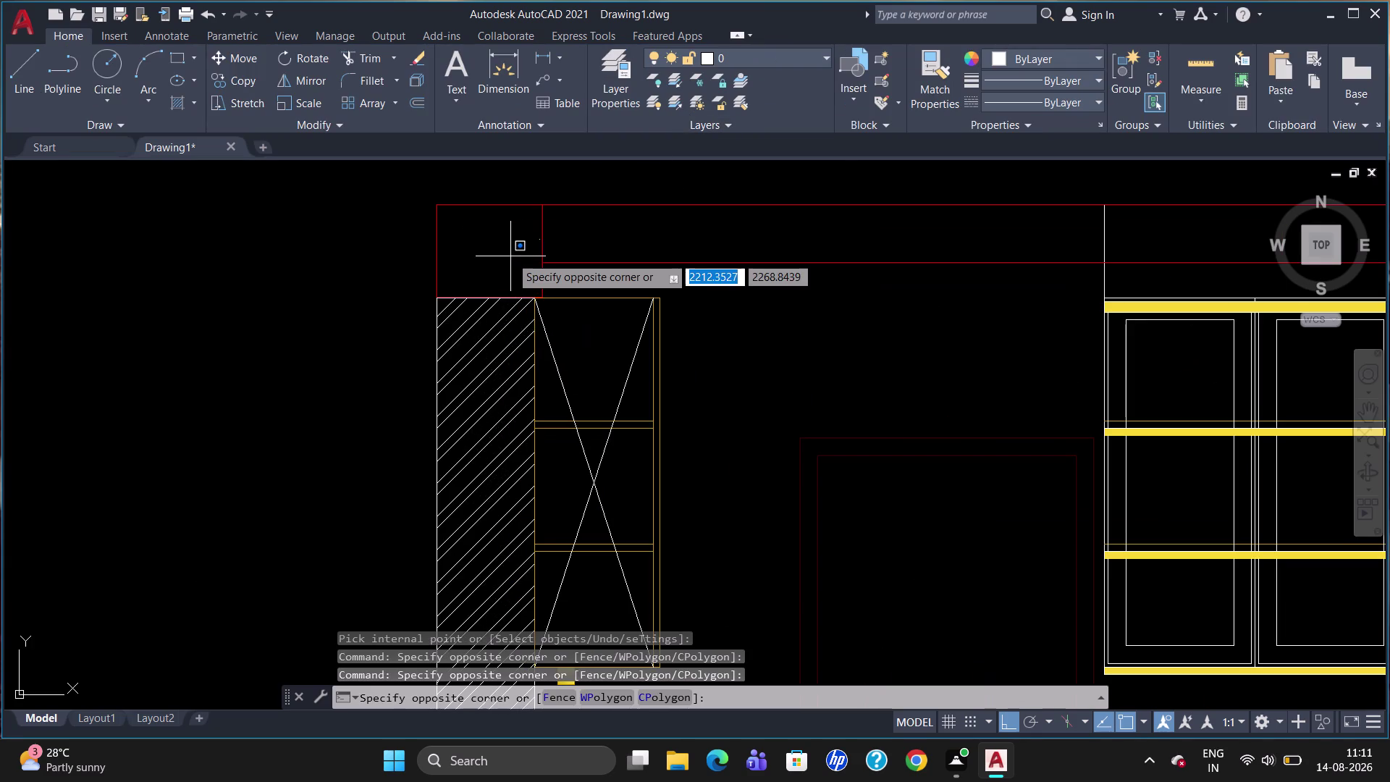
scroll(up, 3)
scroll(down, 3)
scroll(down, 3)
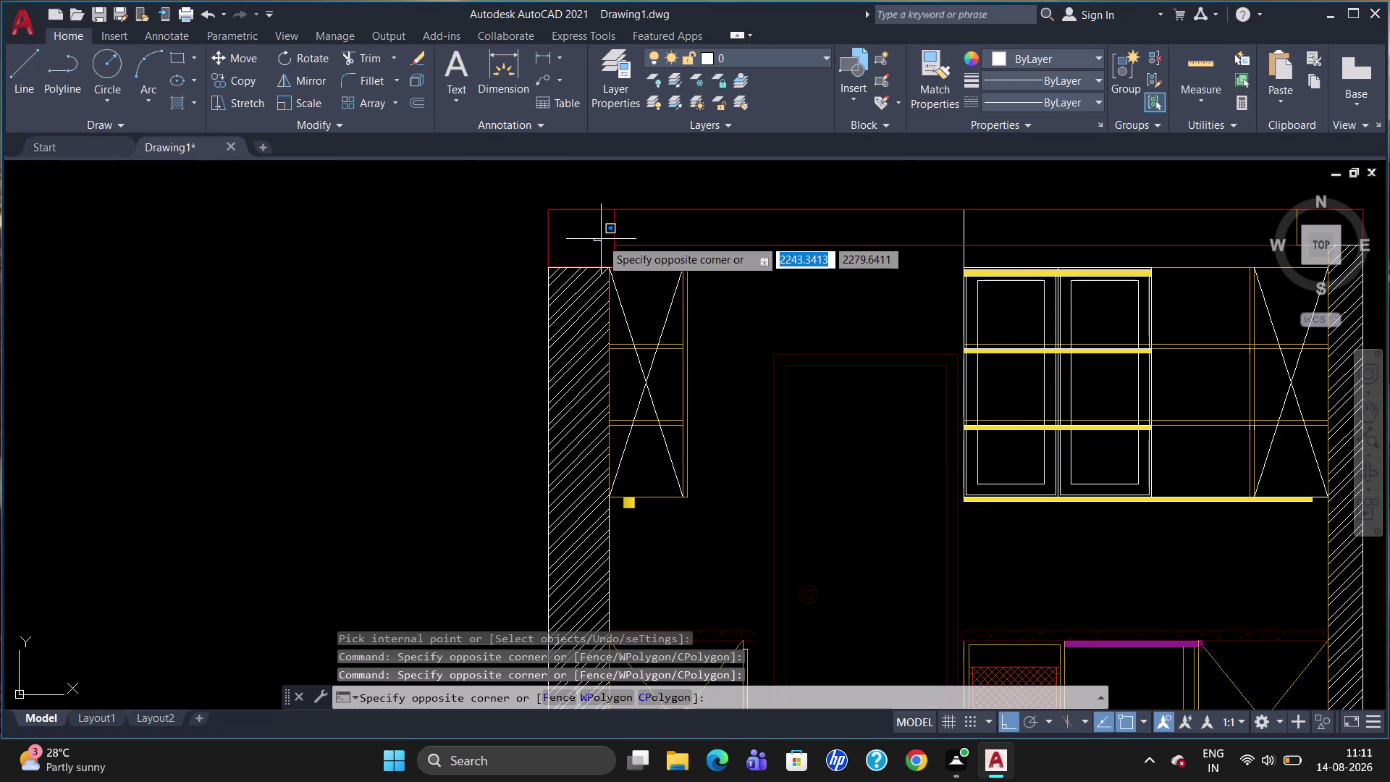
double_click(596, 232)
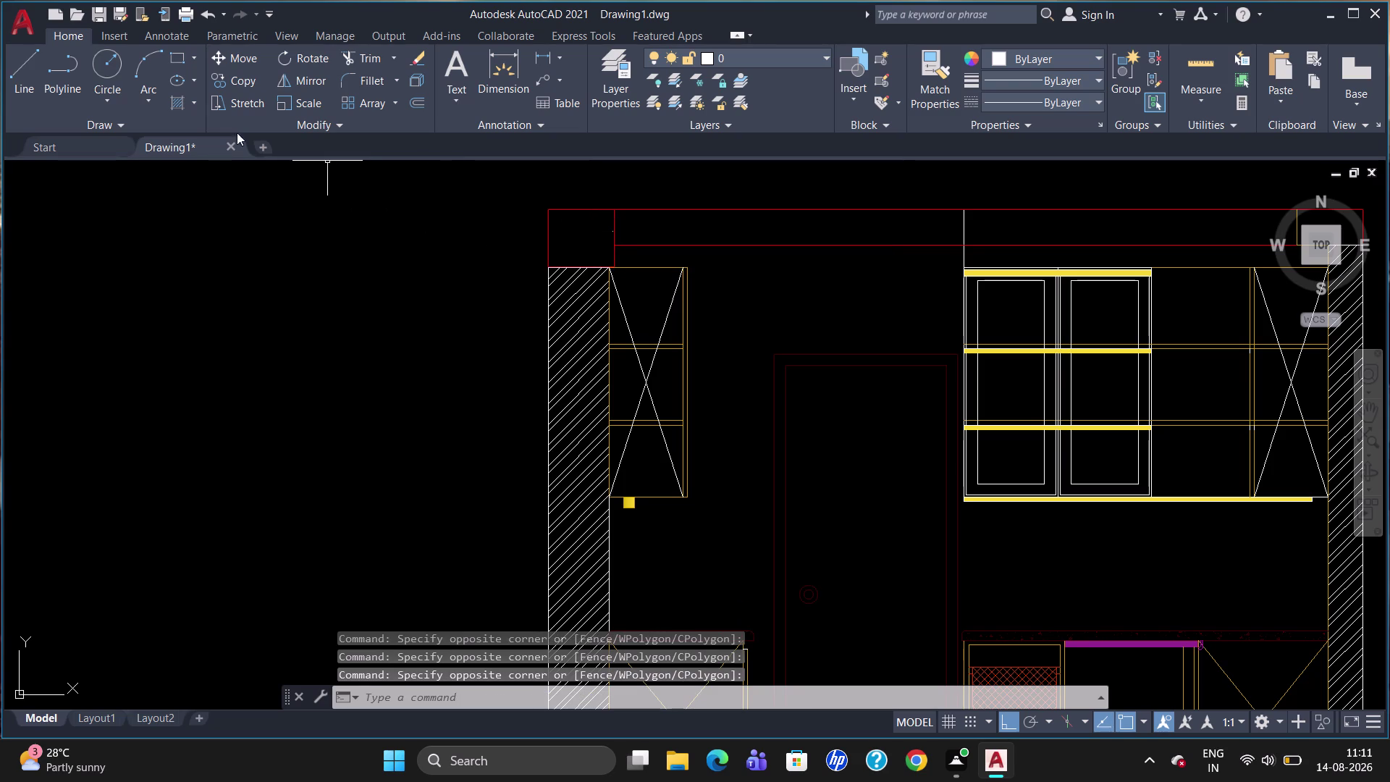
Run a hatch on the top-left corner box and end the command.
click(190, 106)
click(212, 137)
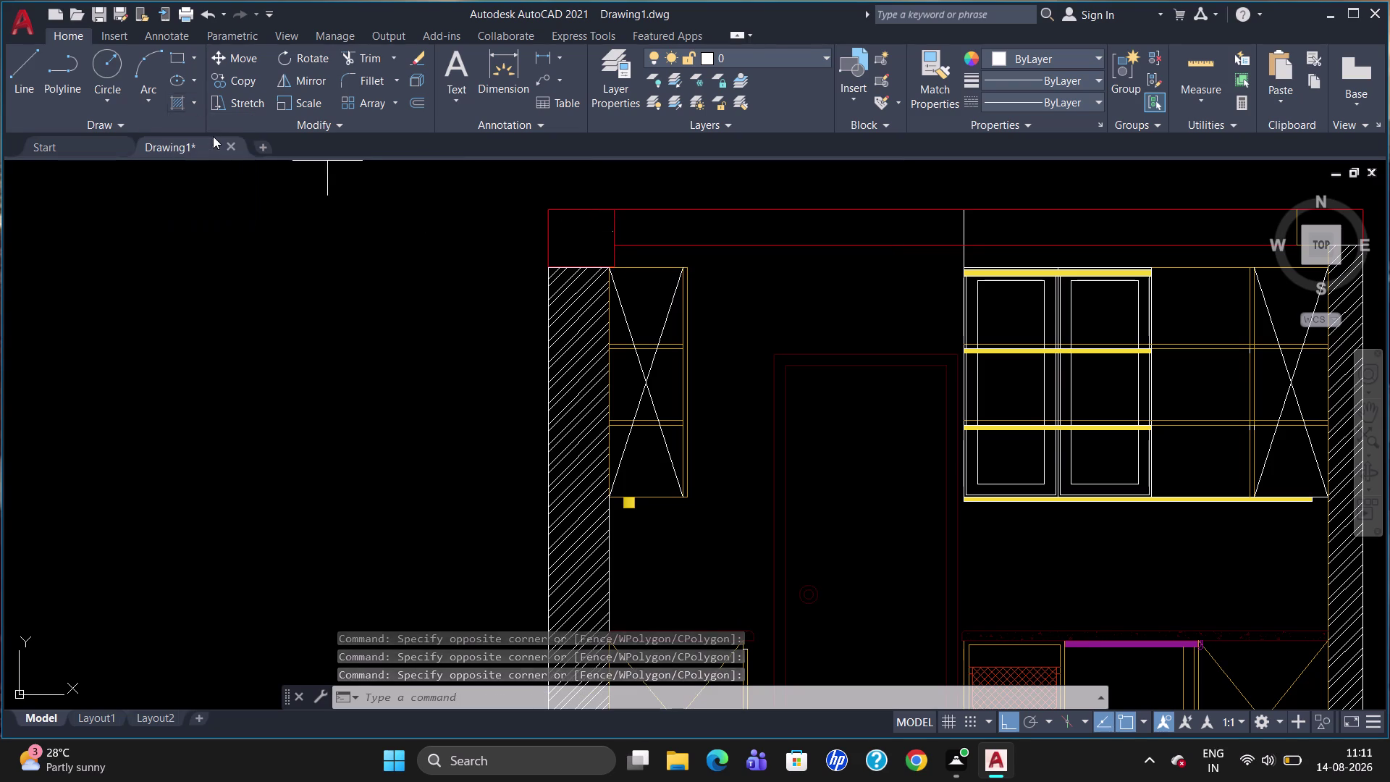
click(363, 95)
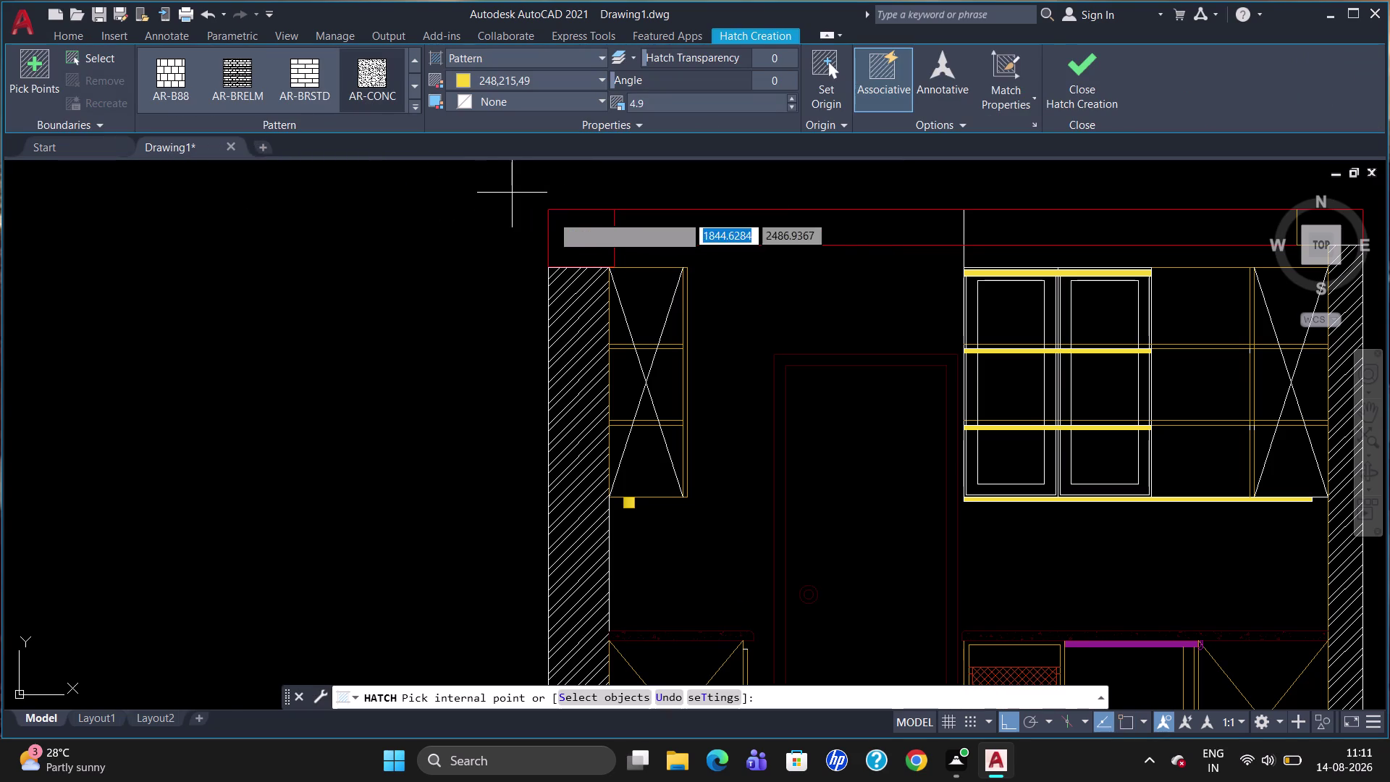
click(586, 232)
key(Return)
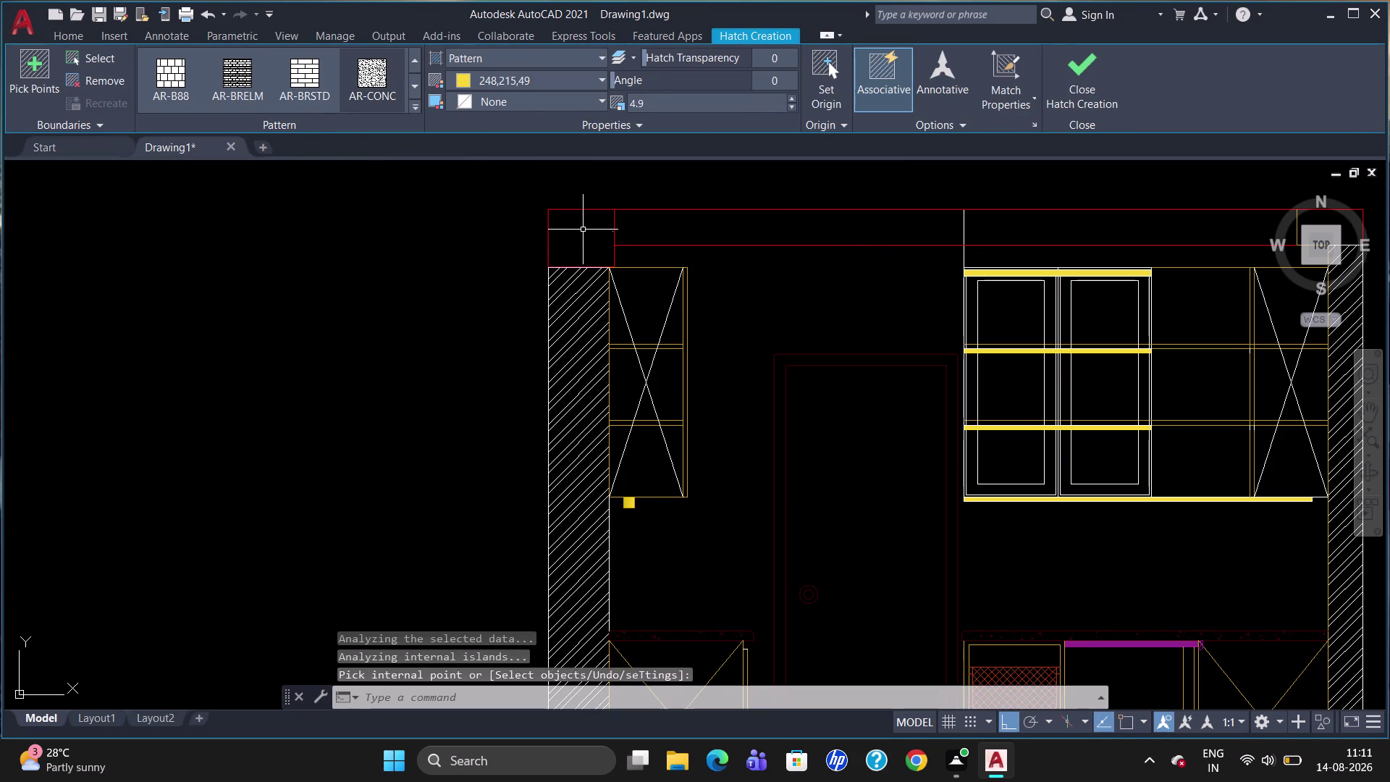
Inspect the corner box's edge lines, clear the selection, and begin a fresh hatch.
click(580, 228)
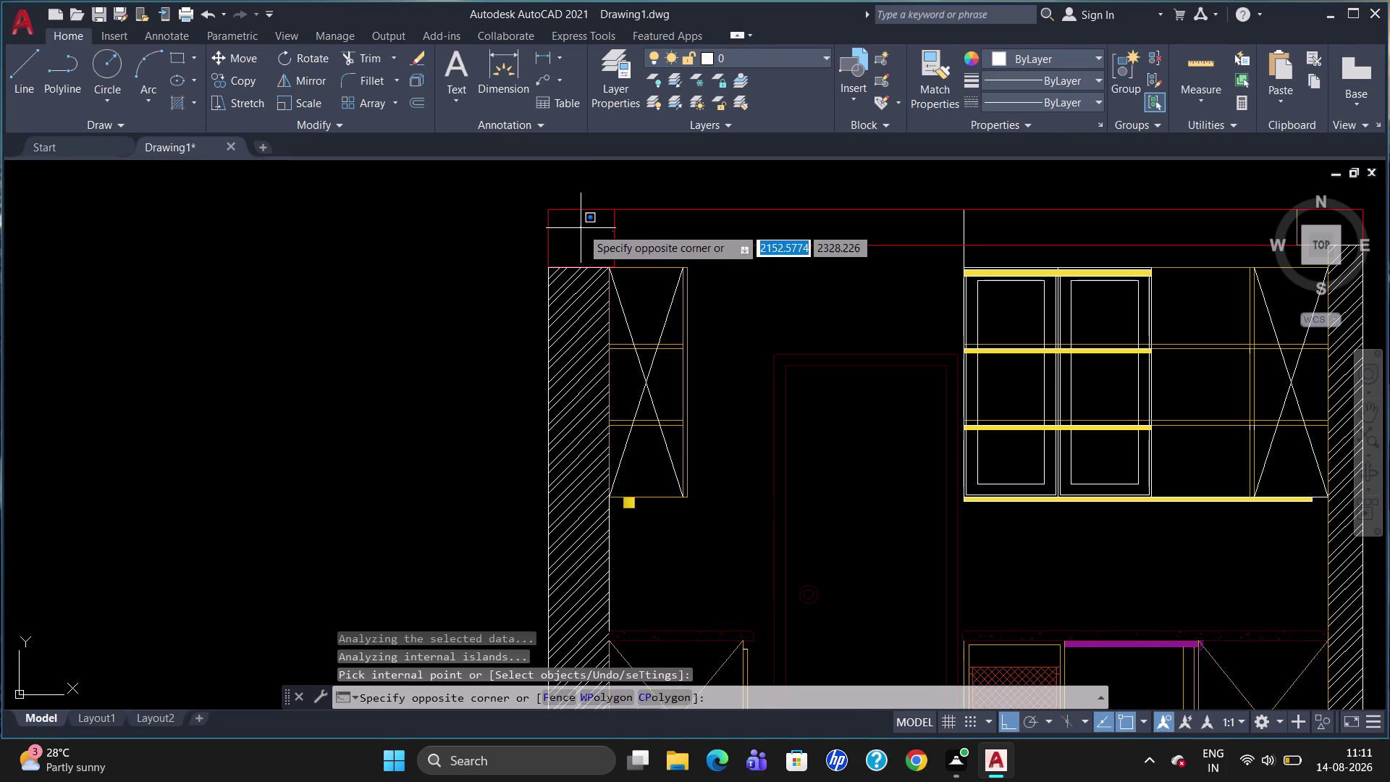
double_click(591, 213)
click(612, 230)
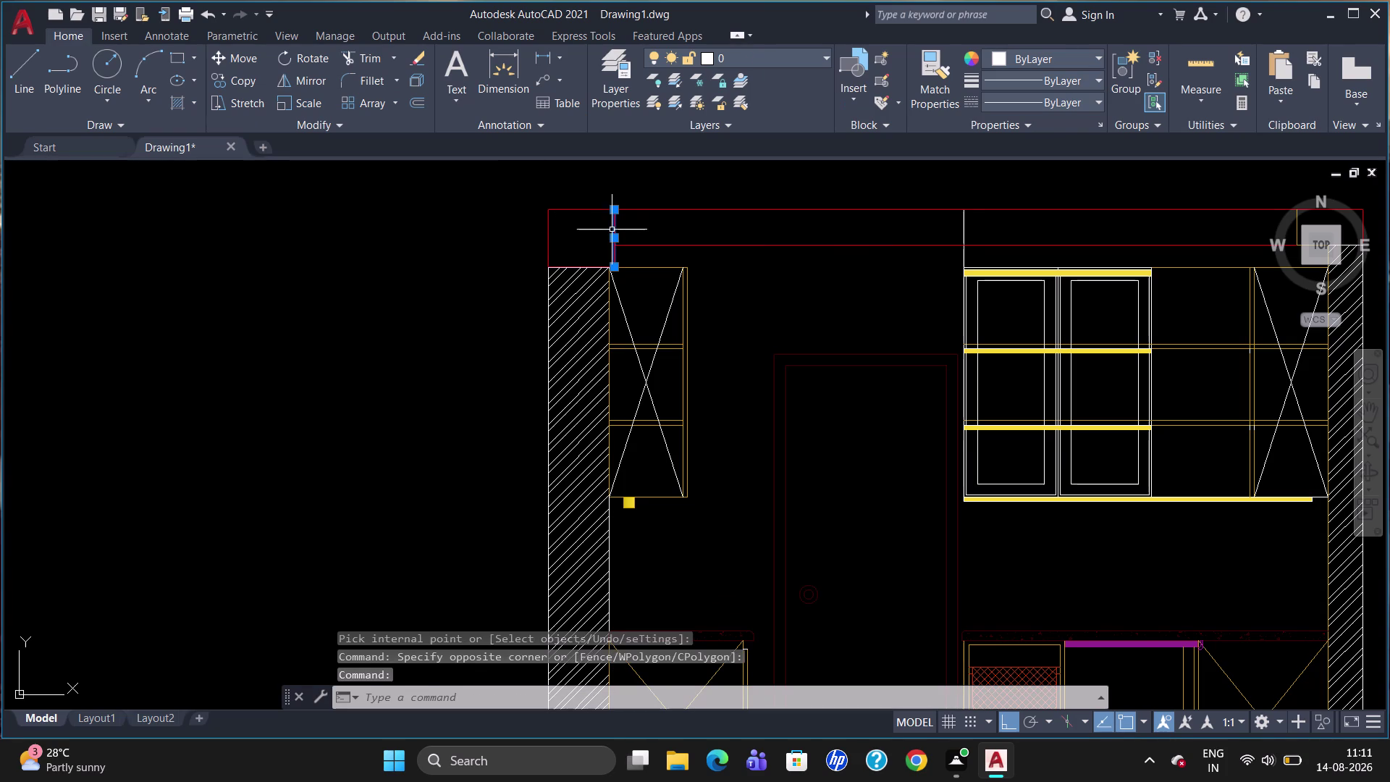
key(Escape)
scroll(up, 3)
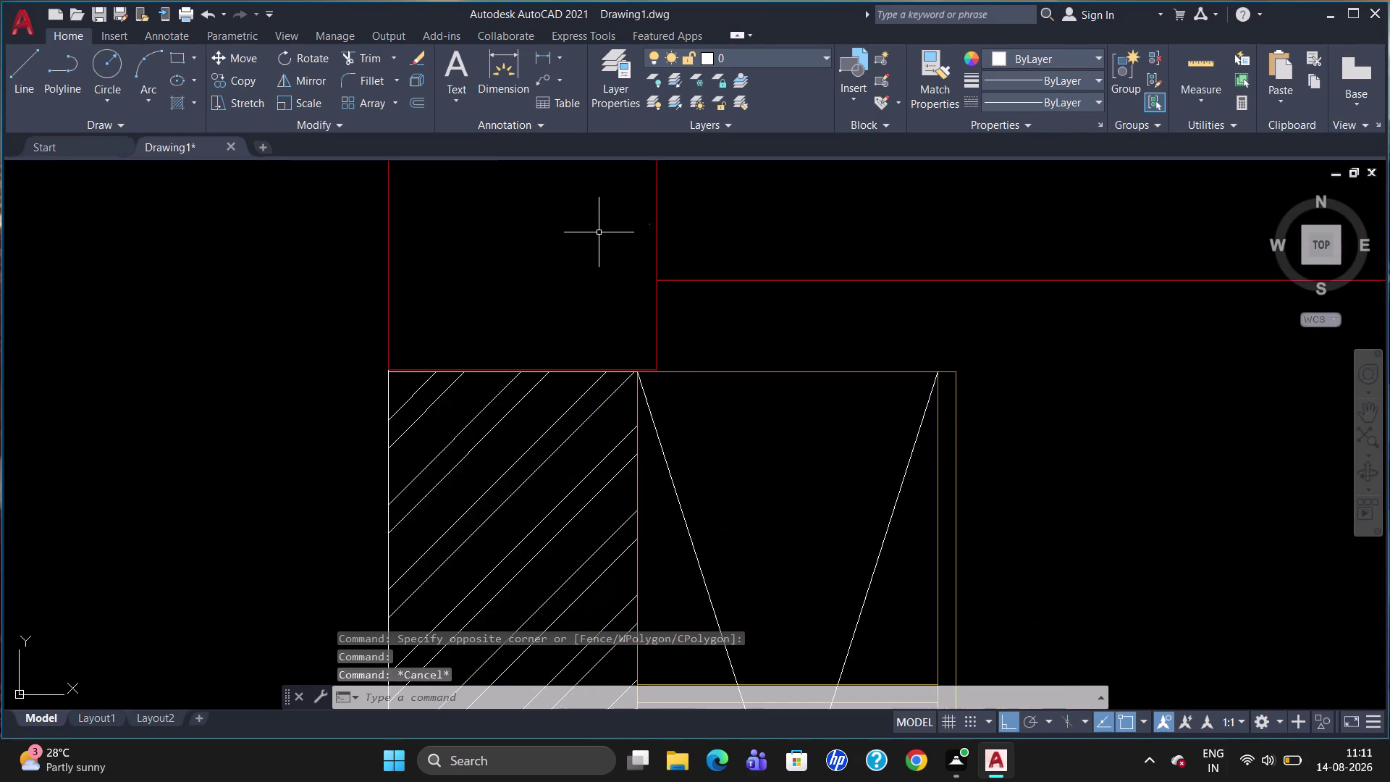
scroll(up, 3)
double_click(598, 278)
key(Escape)
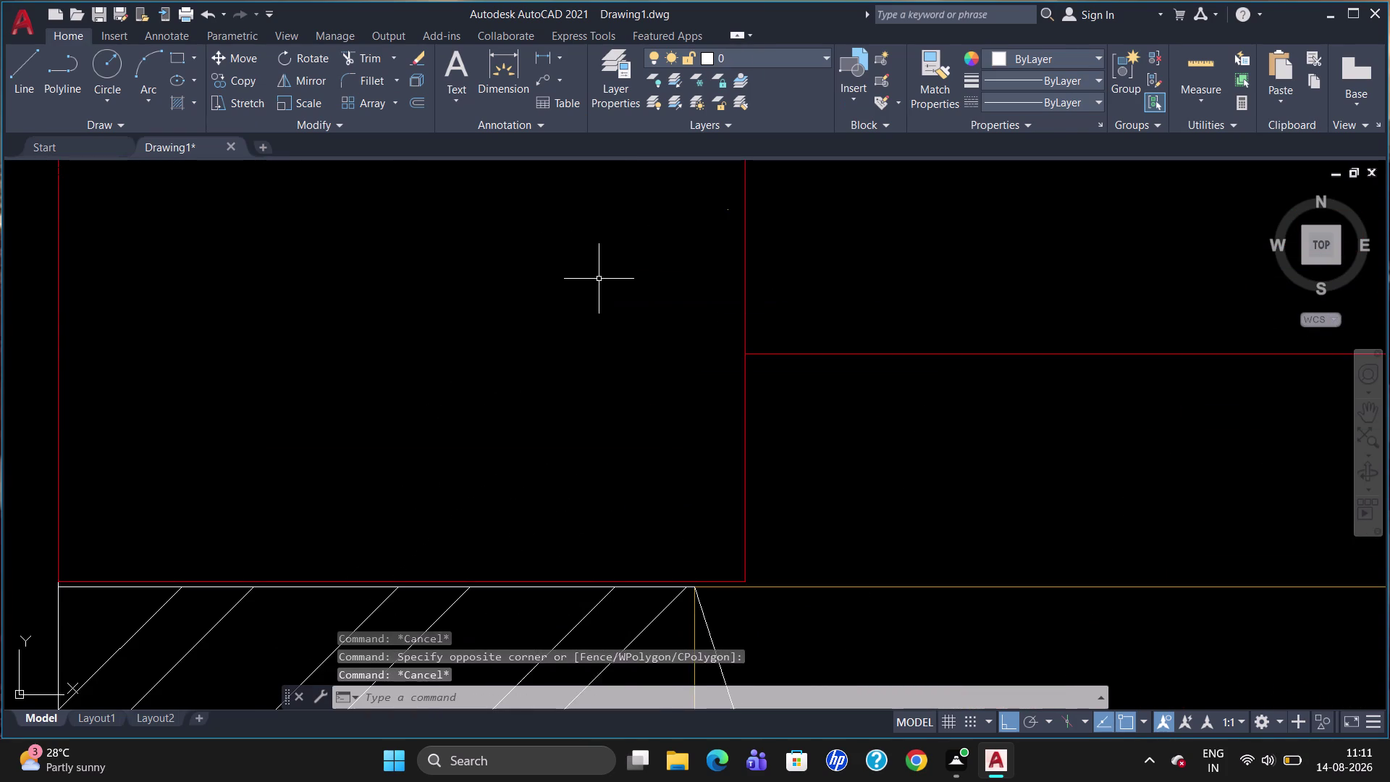
scroll(down, 3)
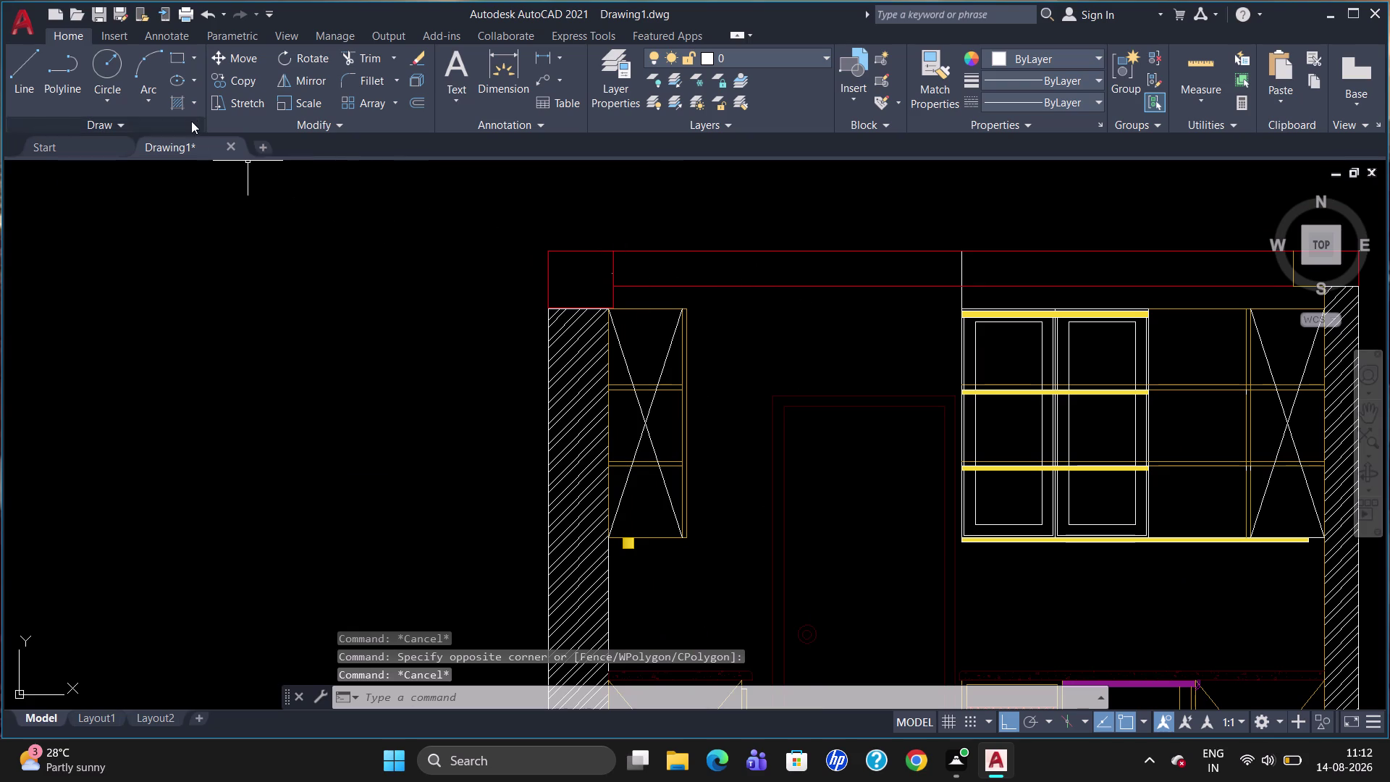
click(189, 103)
Fill the top-left corner box with the dotted hatch at pattern scale 0.5.
click(203, 135)
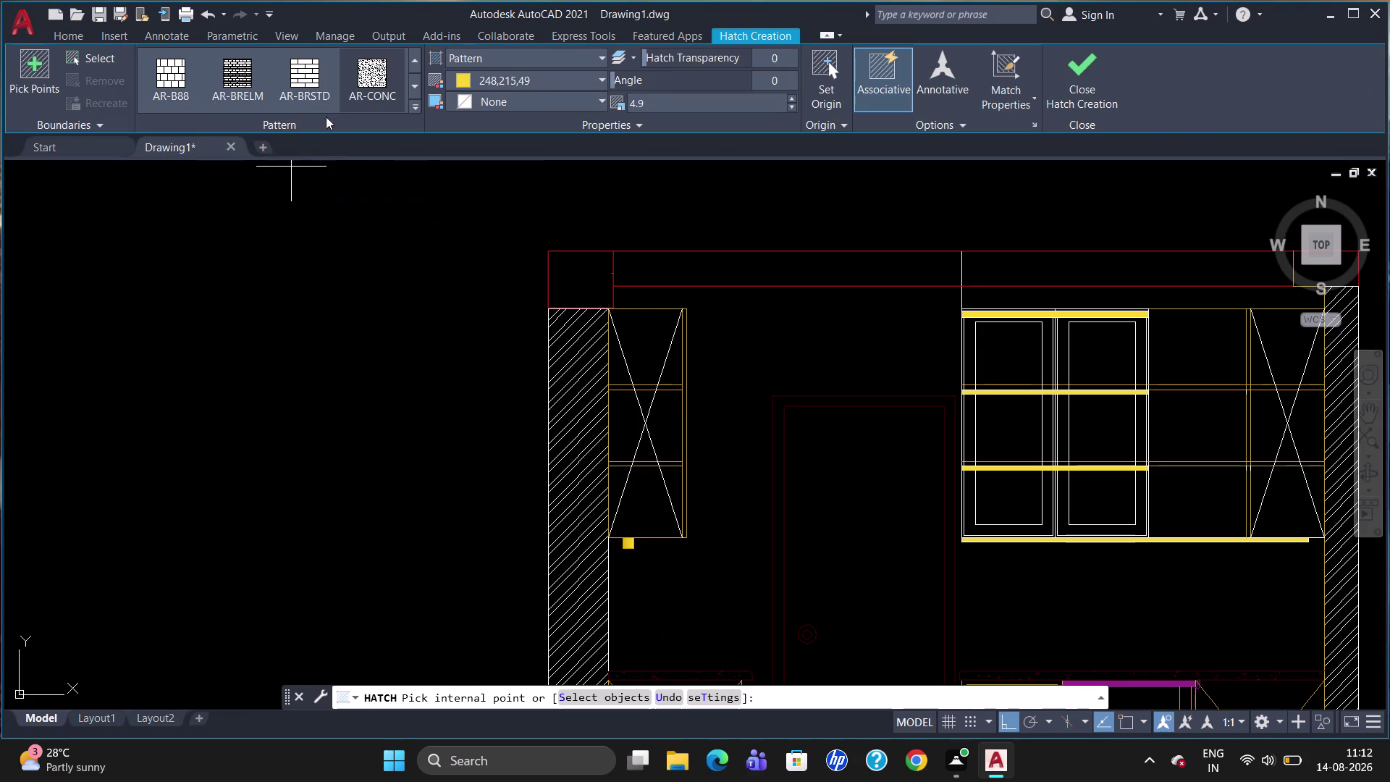
click(367, 93)
click(572, 275)
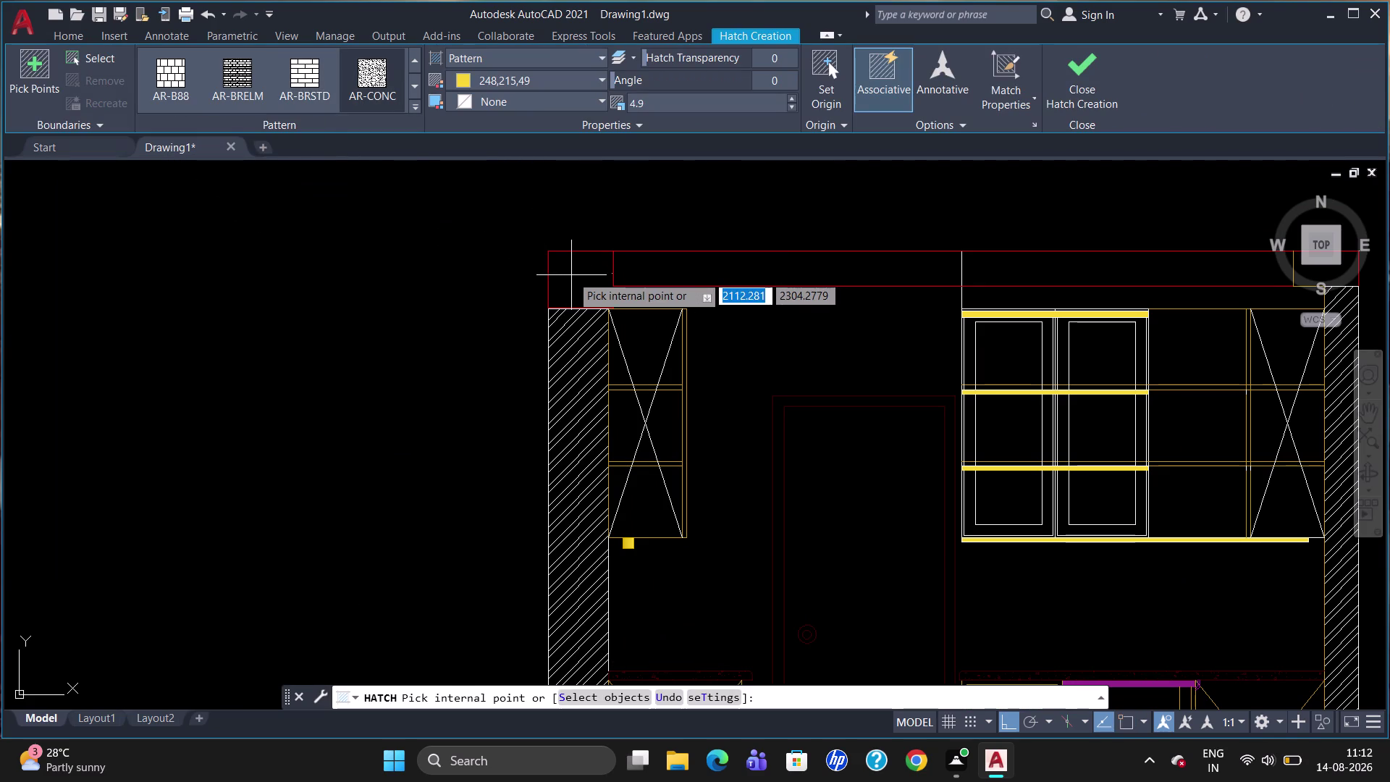
double_click(795, 93)
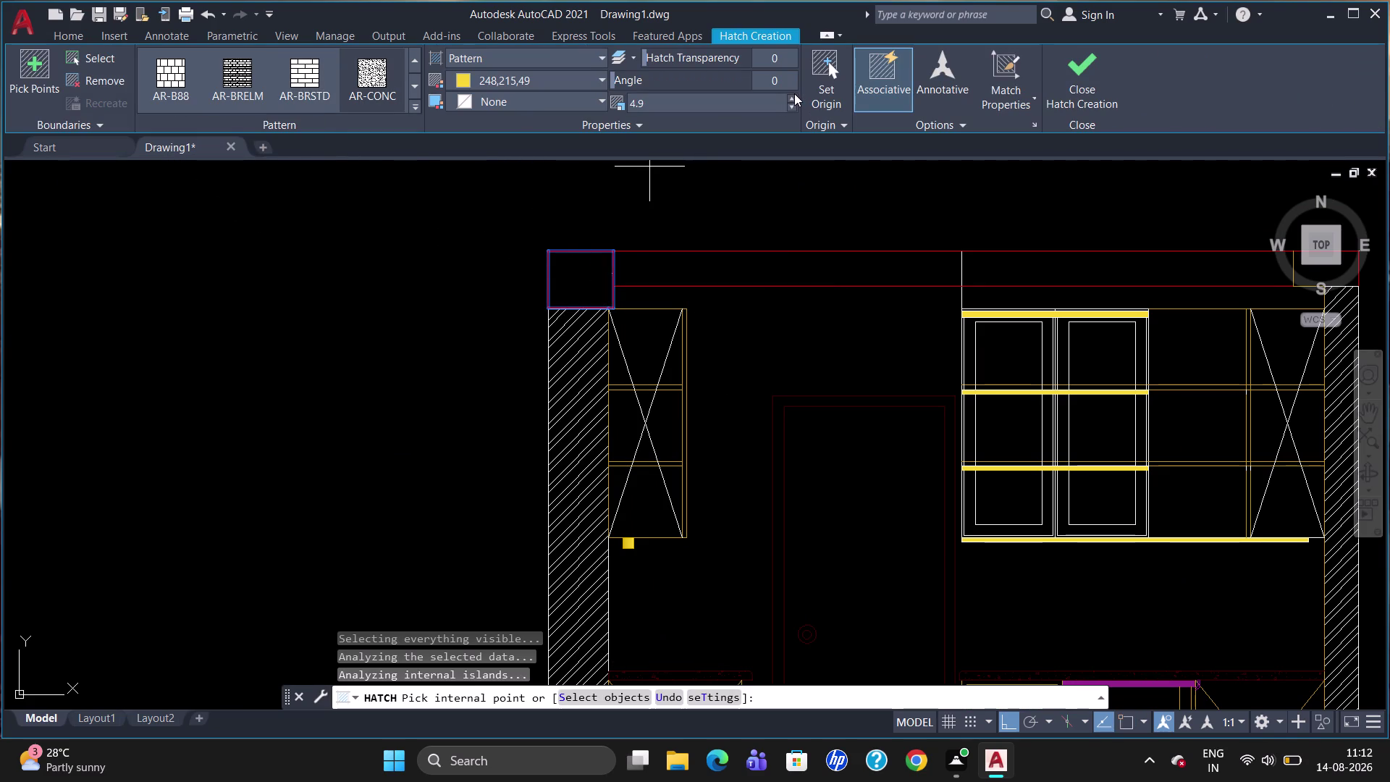
click(795, 108)
click(689, 98)
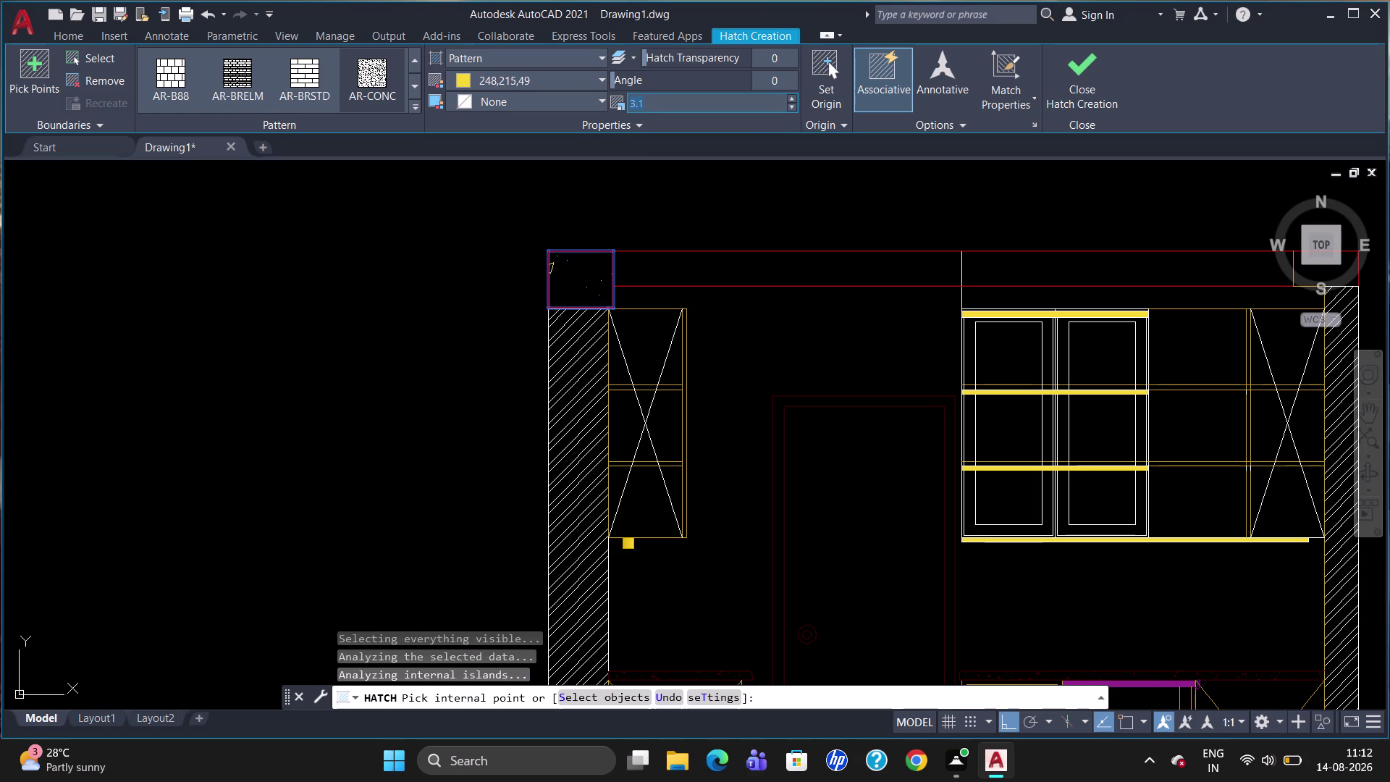
key(BackSpace)
text(0.)
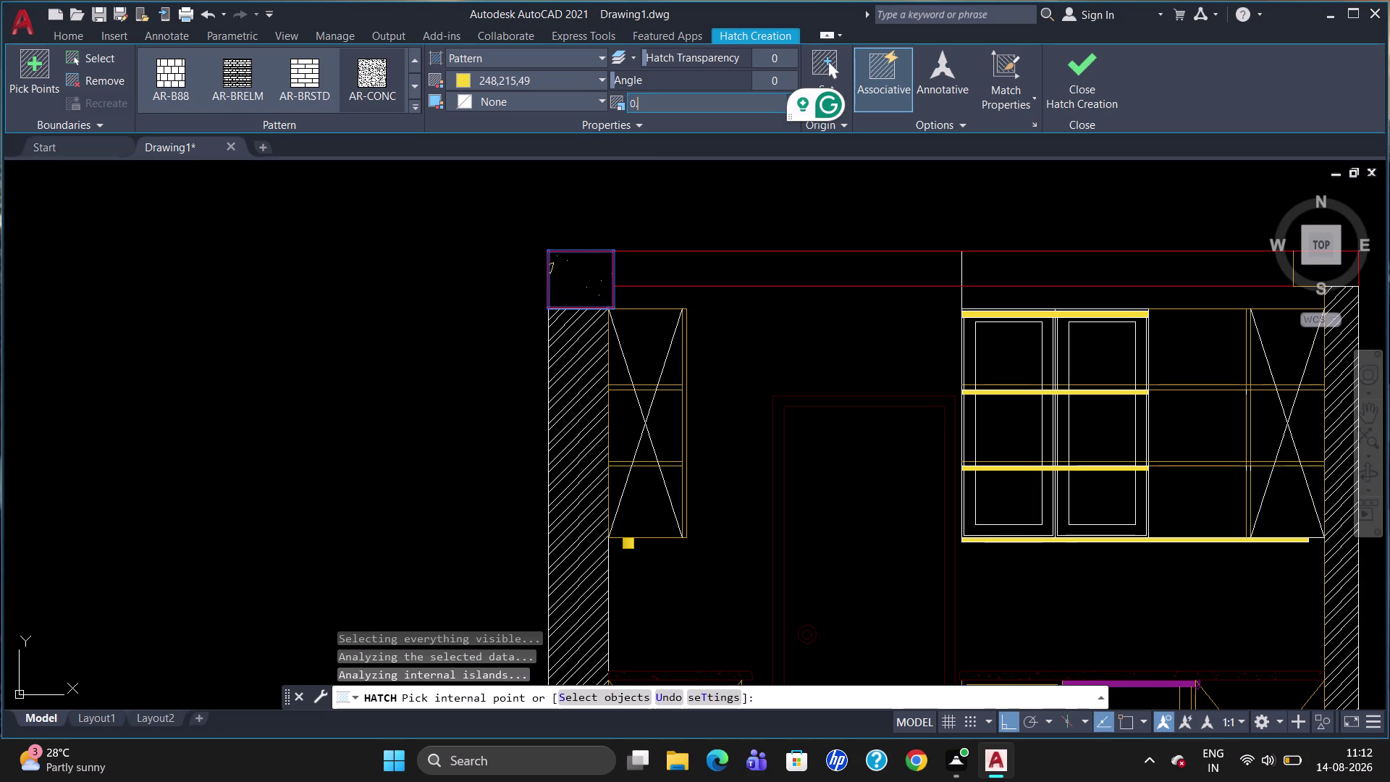
text(5)
key(Return)
key(Escape)
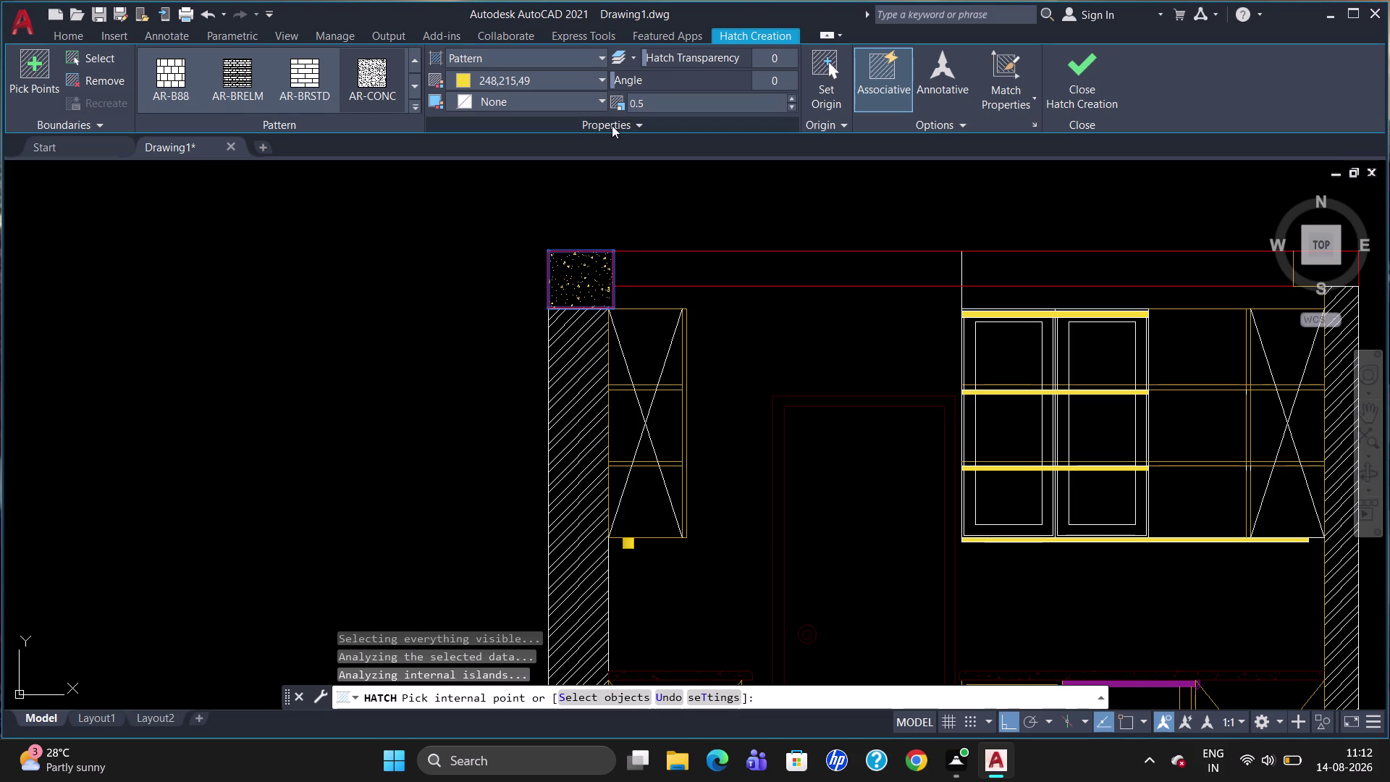
Set the new dotted hatch's colour to ByLayer.
click(581, 270)
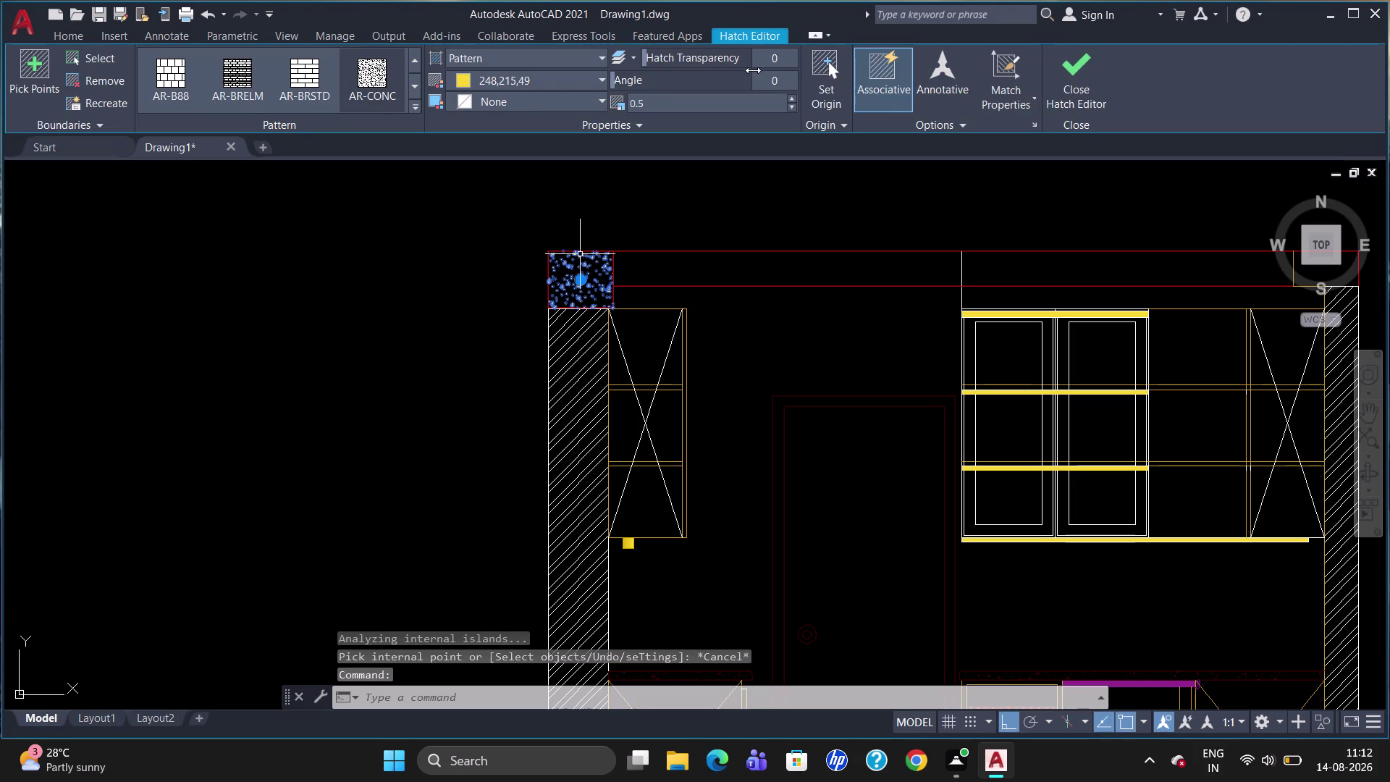
click(586, 79)
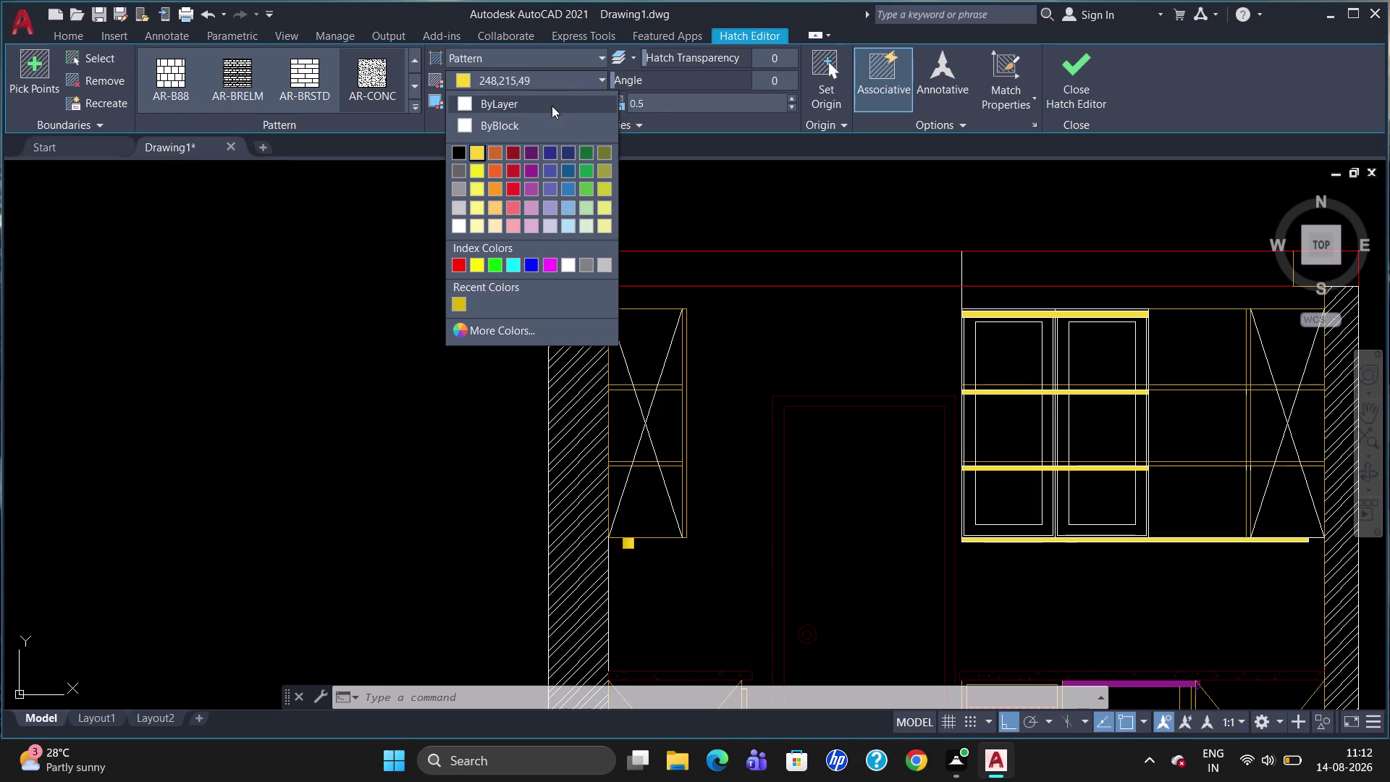
click(543, 103)
key(Escape)
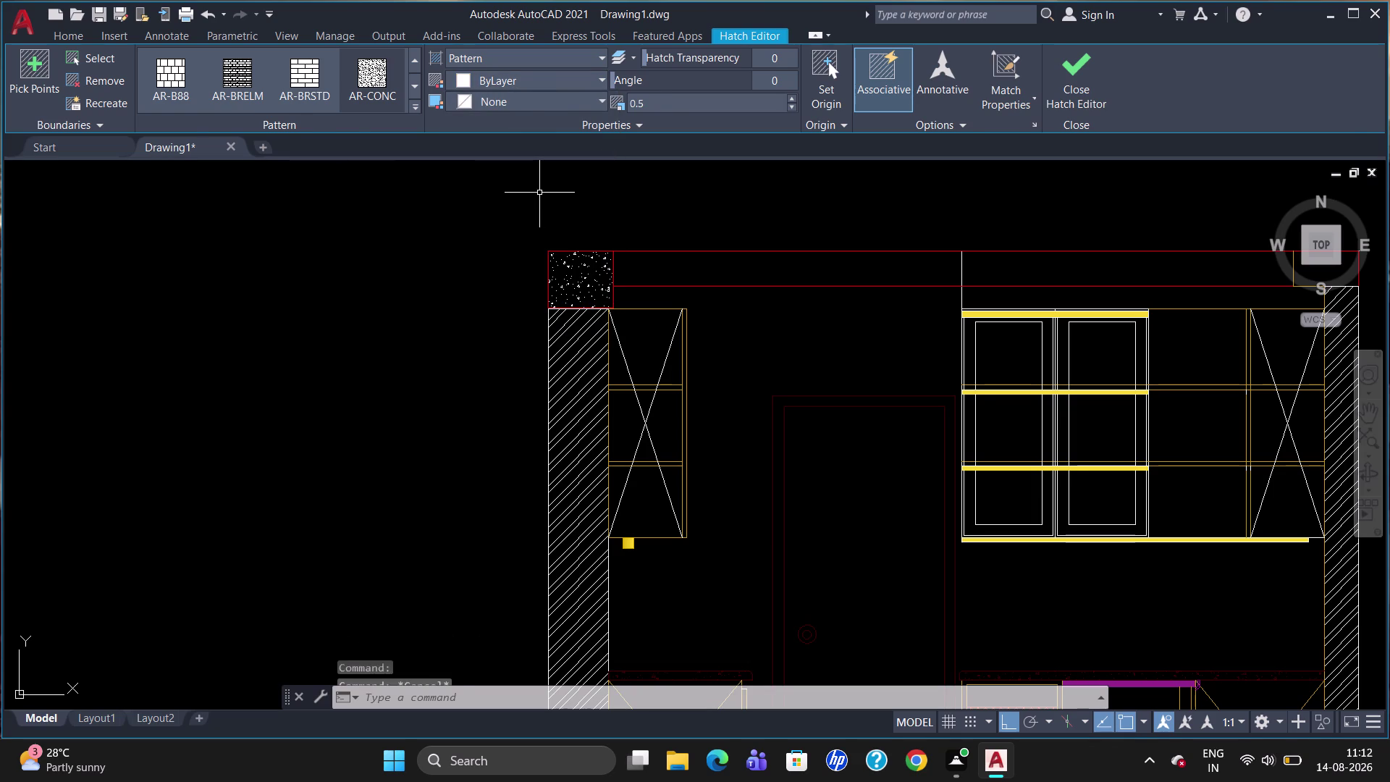
scroll(down, 3)
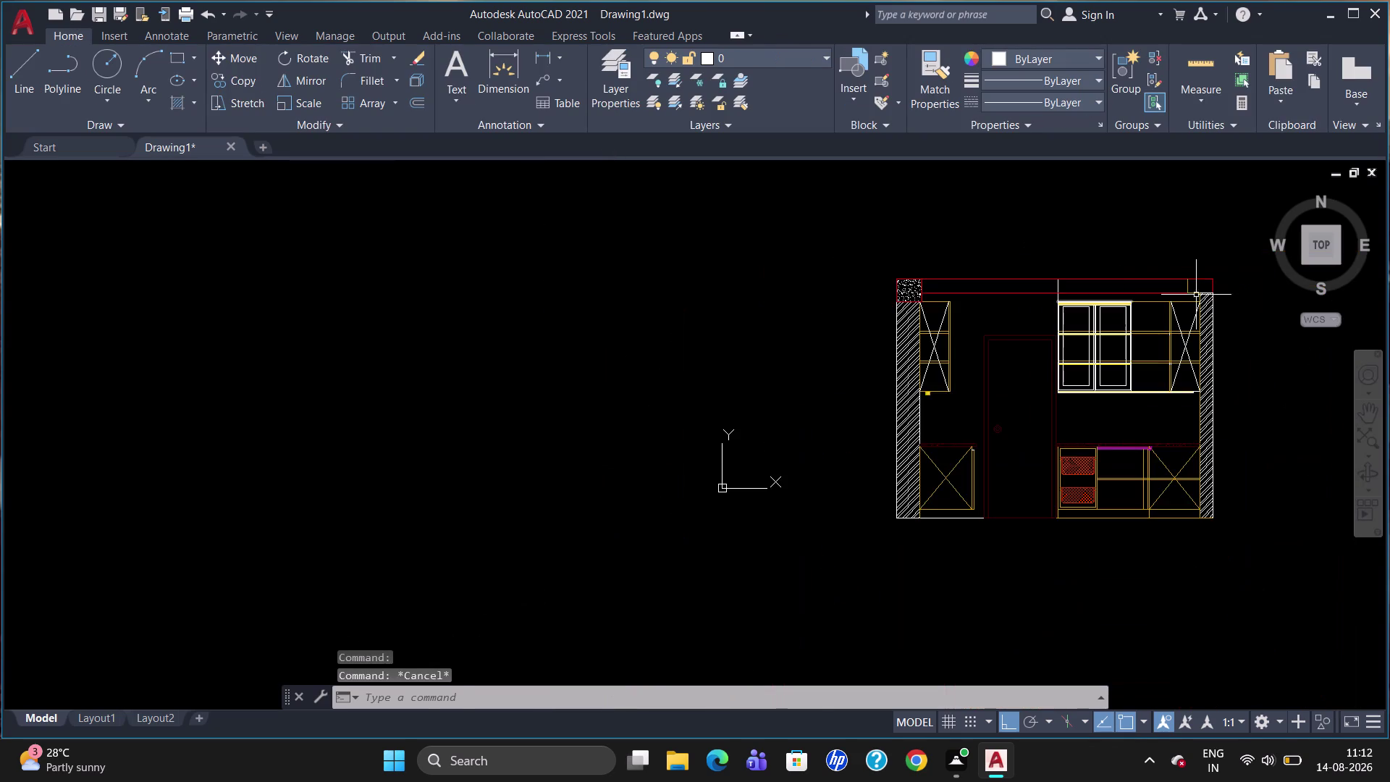
scroll(up, 3)
Try copying properties from the top-left dotted hatch, then abandon the edit.
click(443, 291)
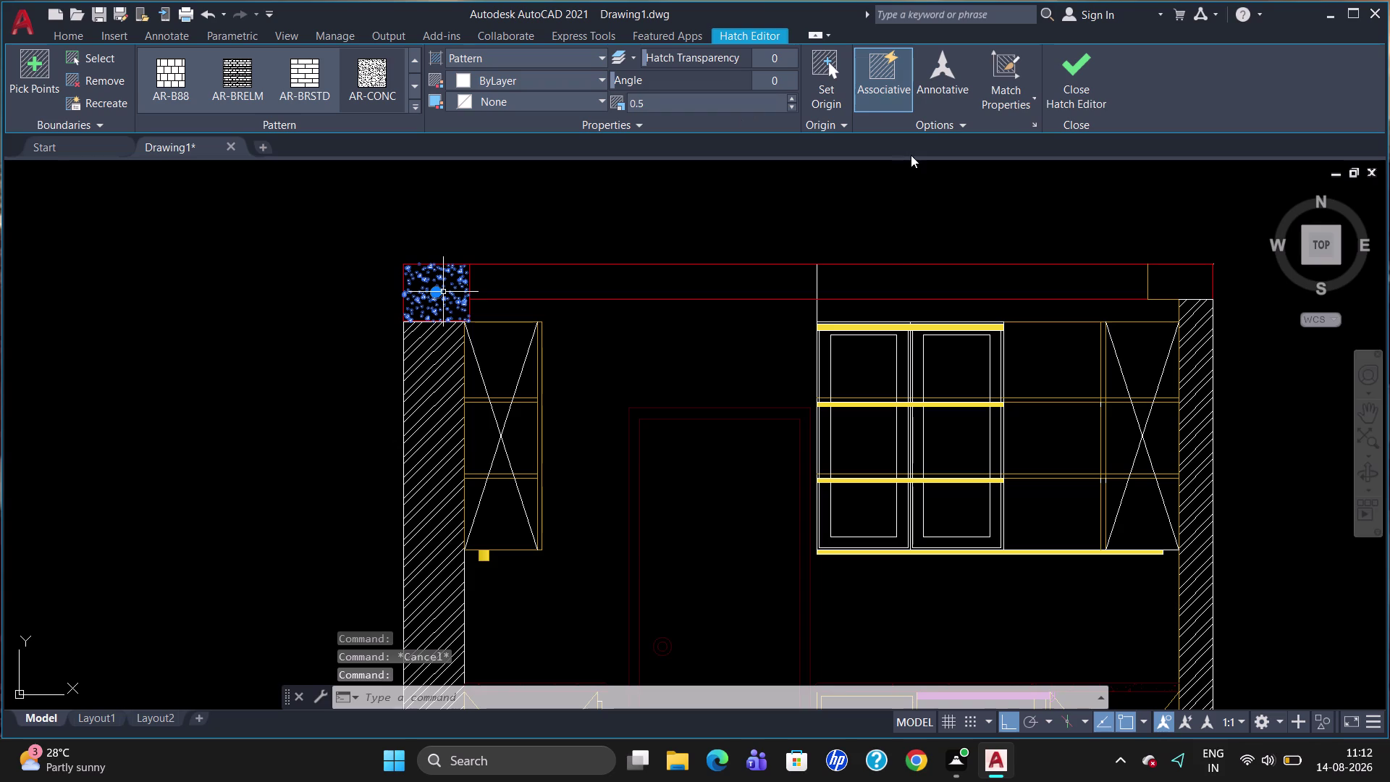
click(1004, 92)
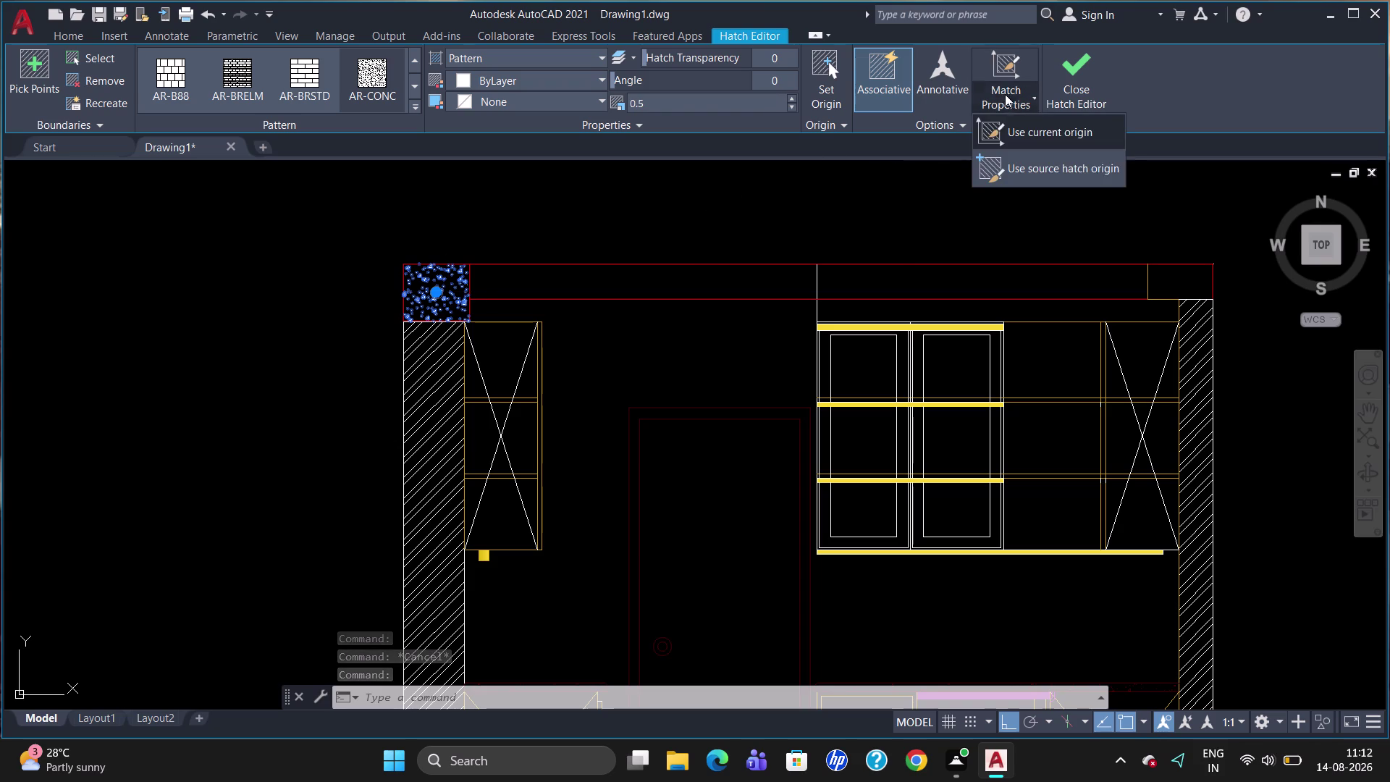
click(1183, 275)
click(1179, 278)
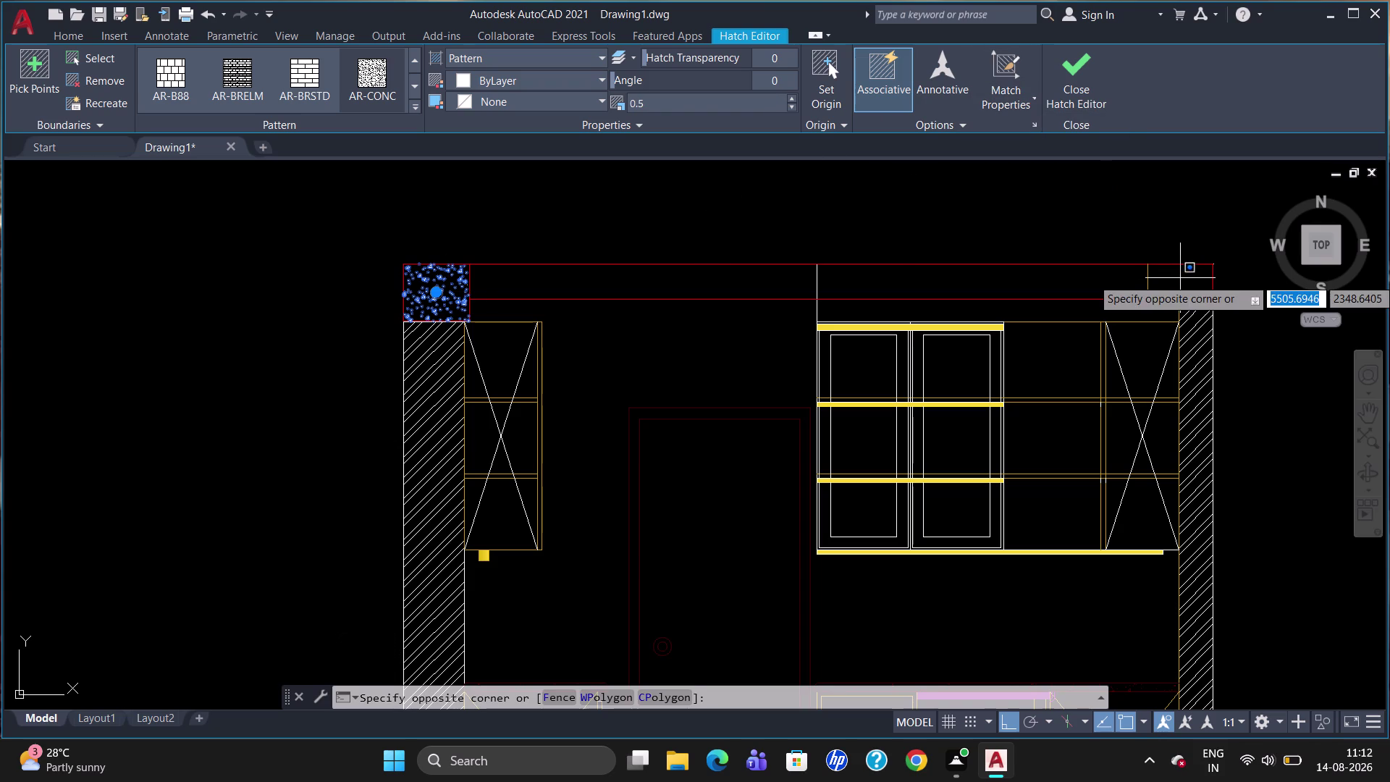
click(1005, 96)
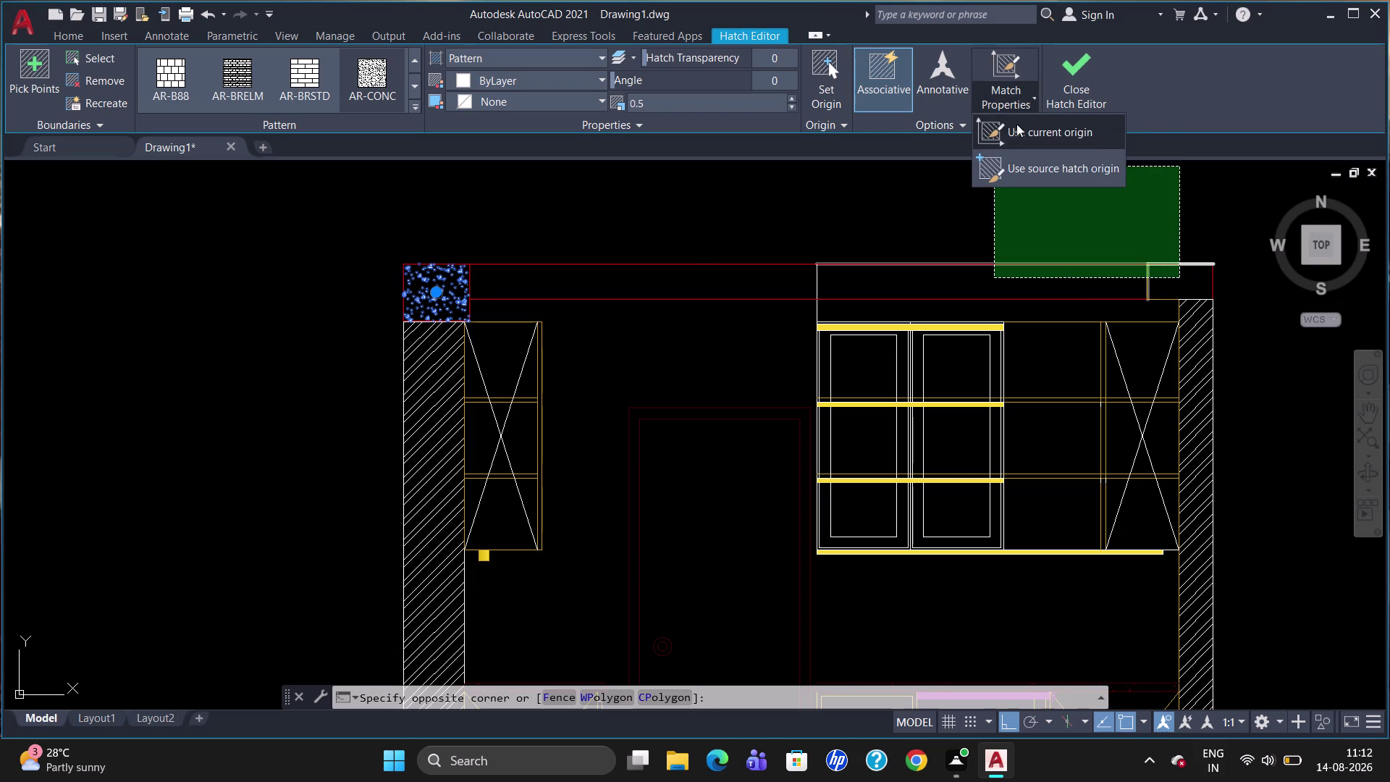
click(1044, 134)
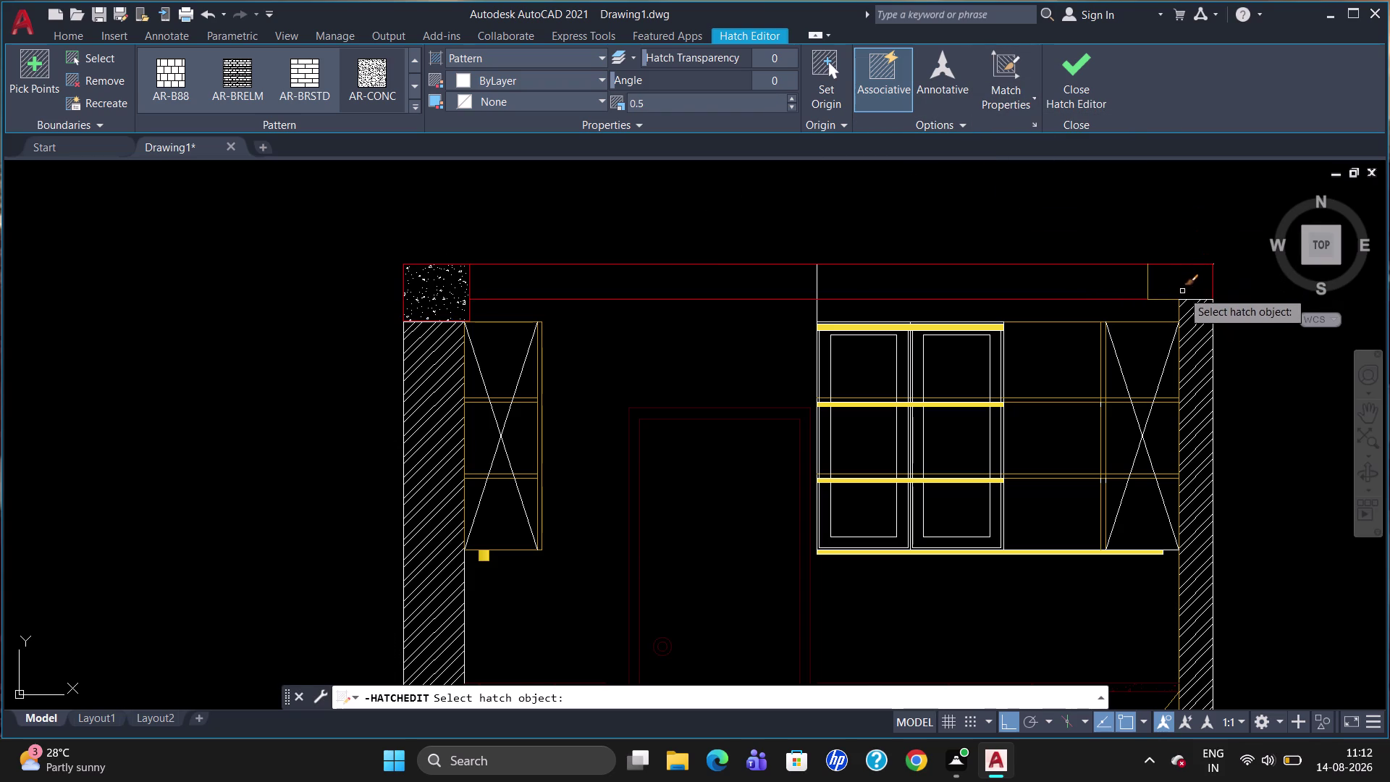
click(1185, 285)
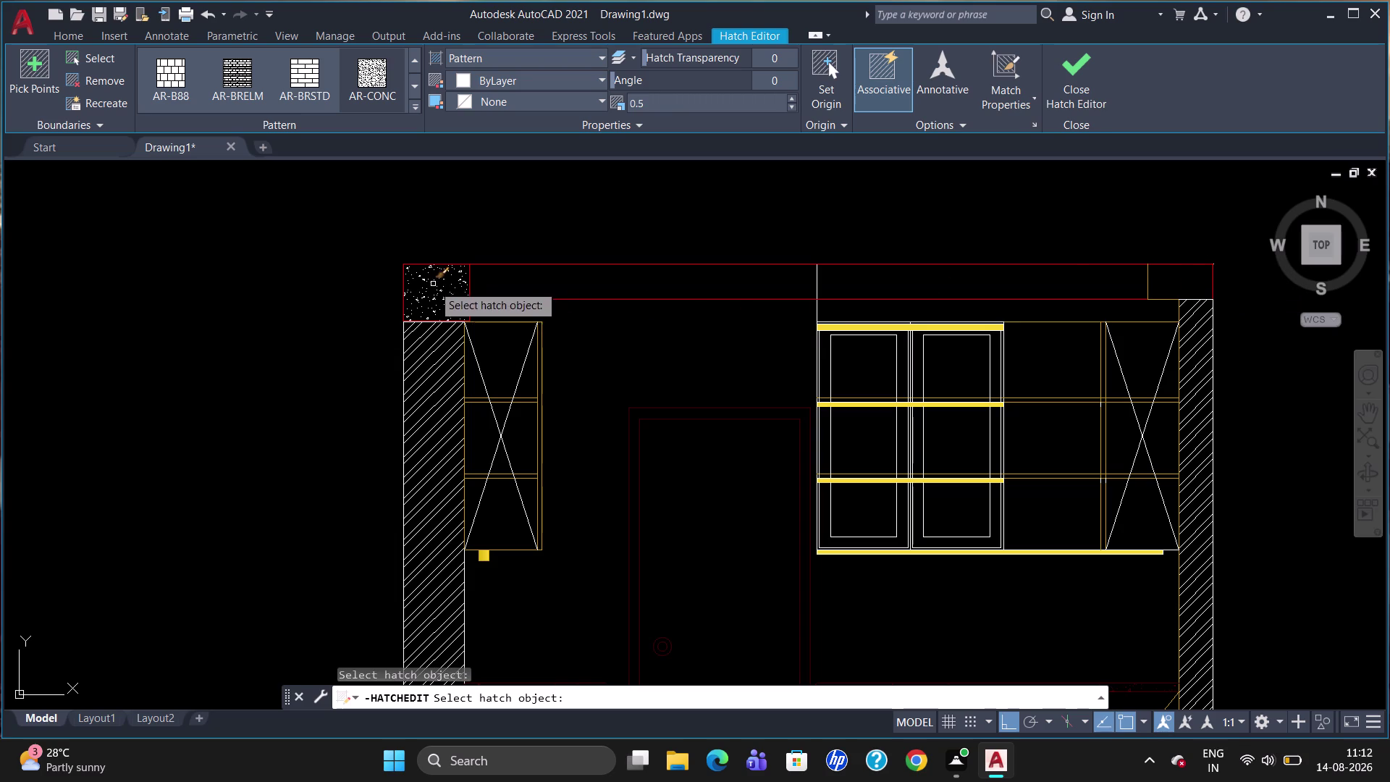
click(436, 287)
click(1185, 278)
click(1185, 277)
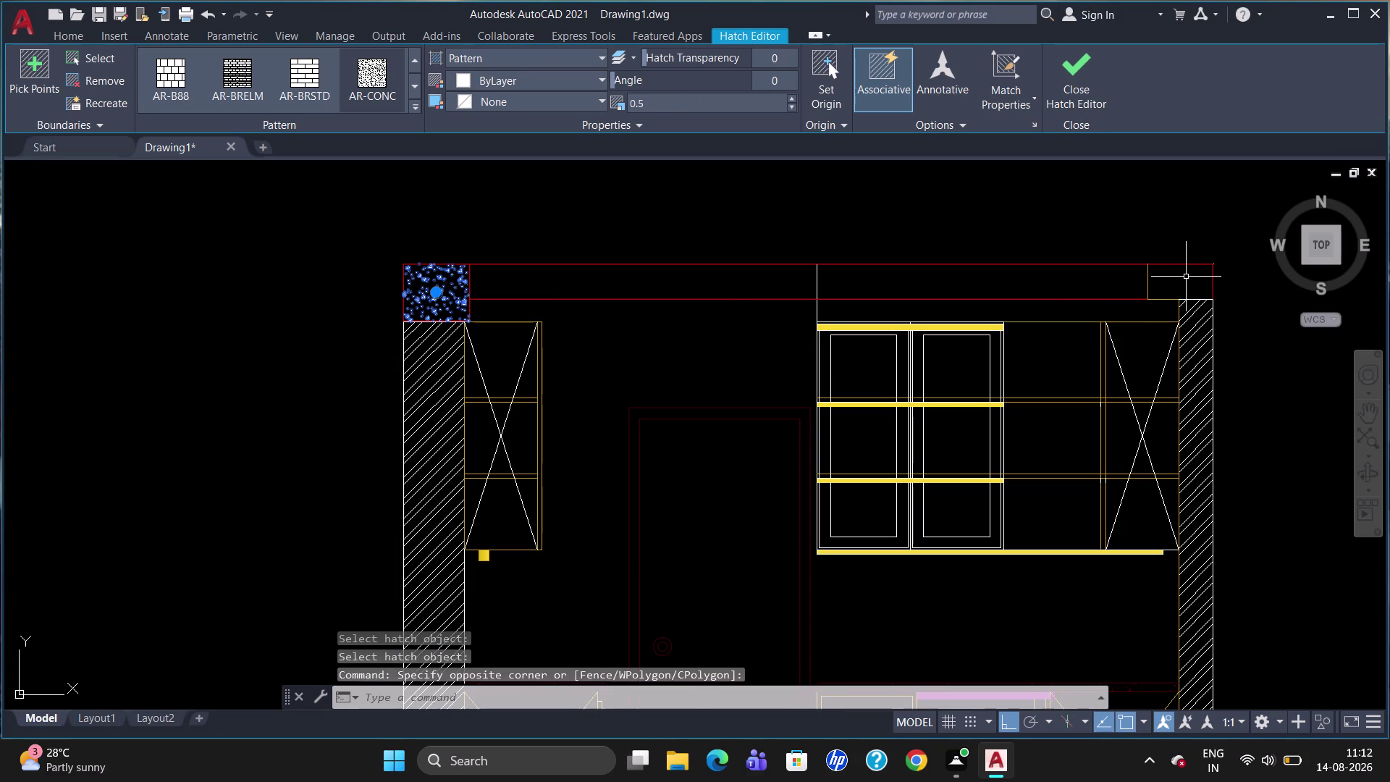
key(Return)
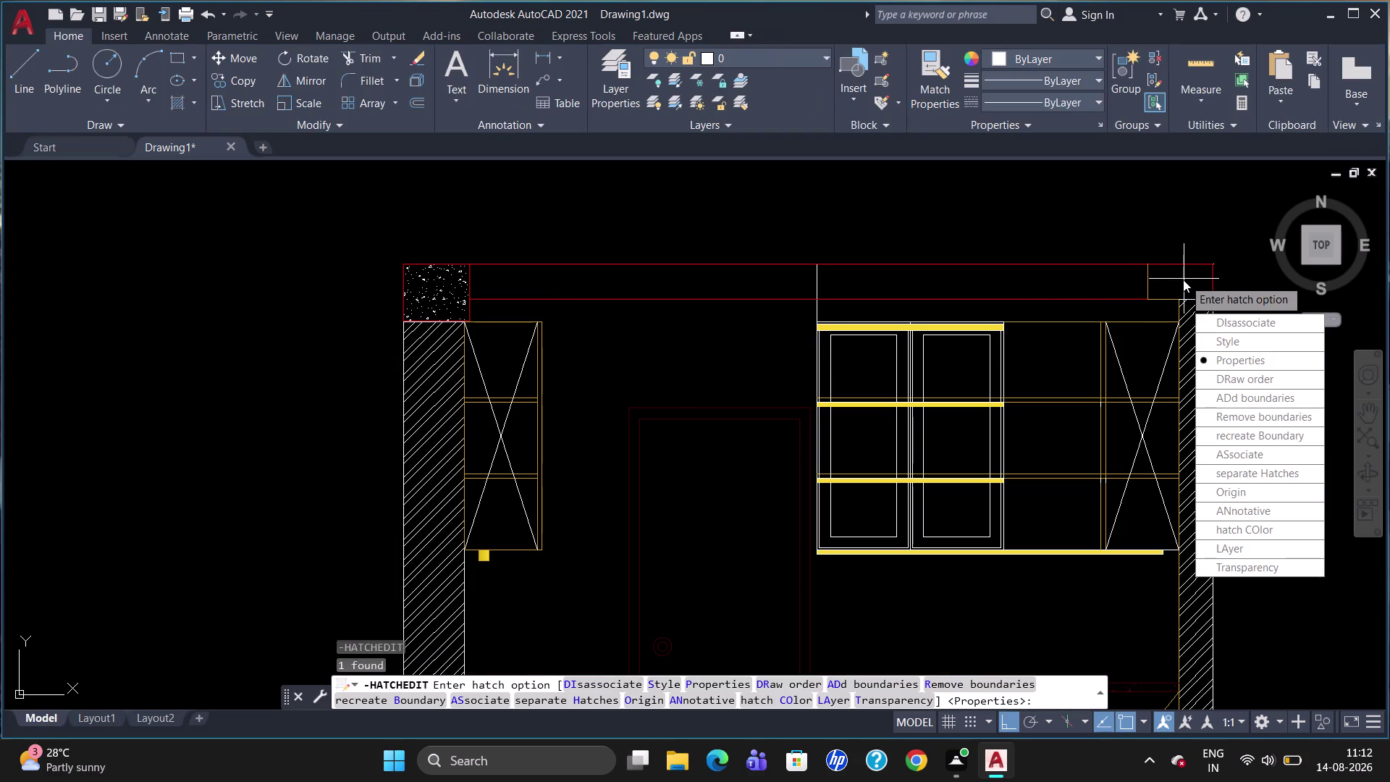
key(Escape)
key(Escape)
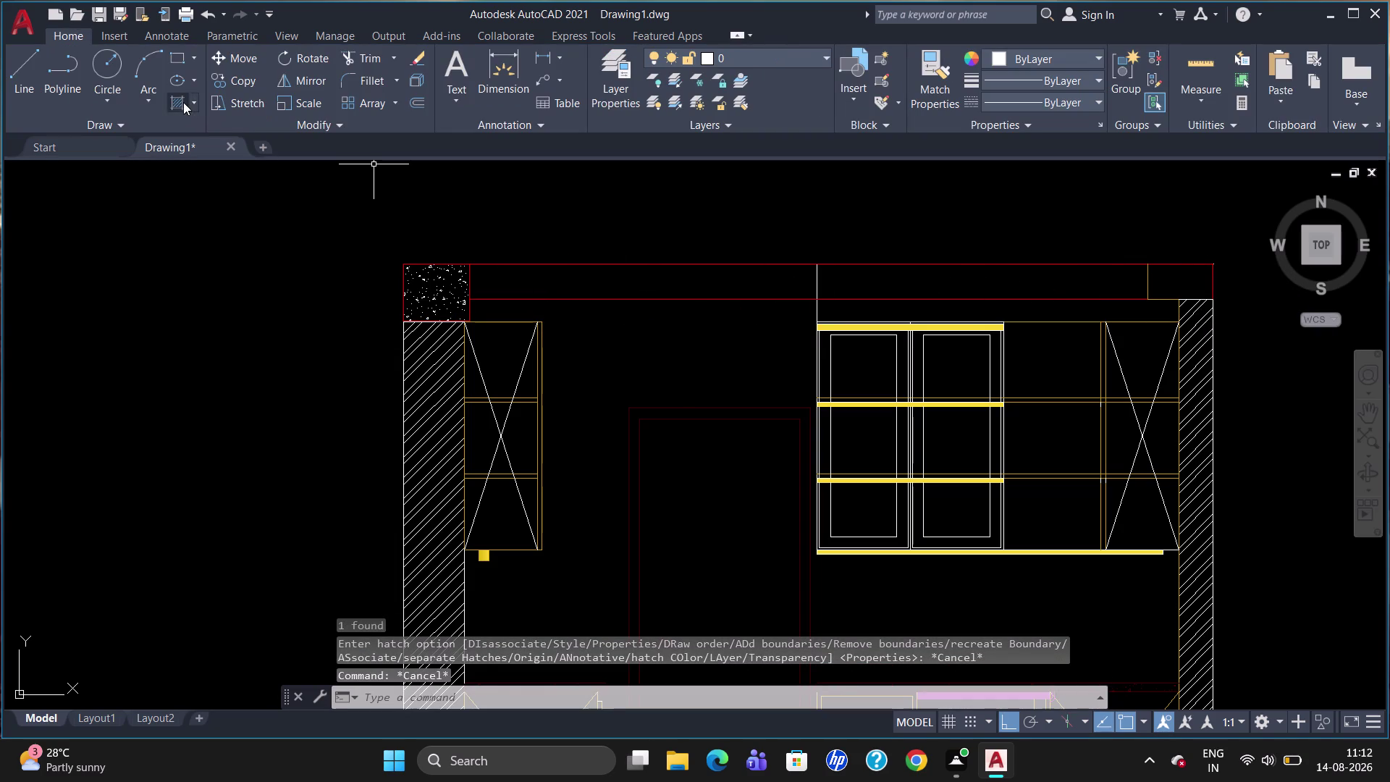
Fill the top-right corner box with the dotted hatch.
click(184, 99)
click(368, 82)
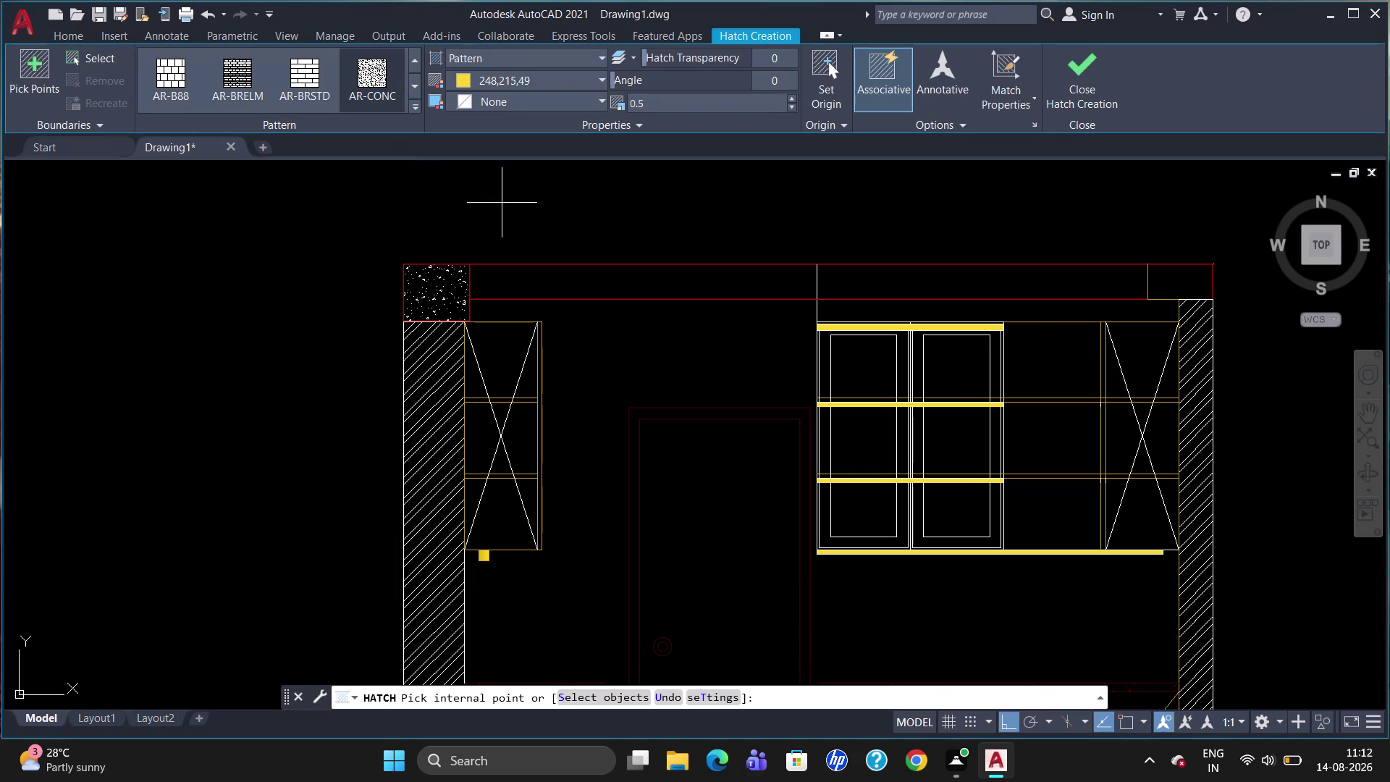
click(1169, 278)
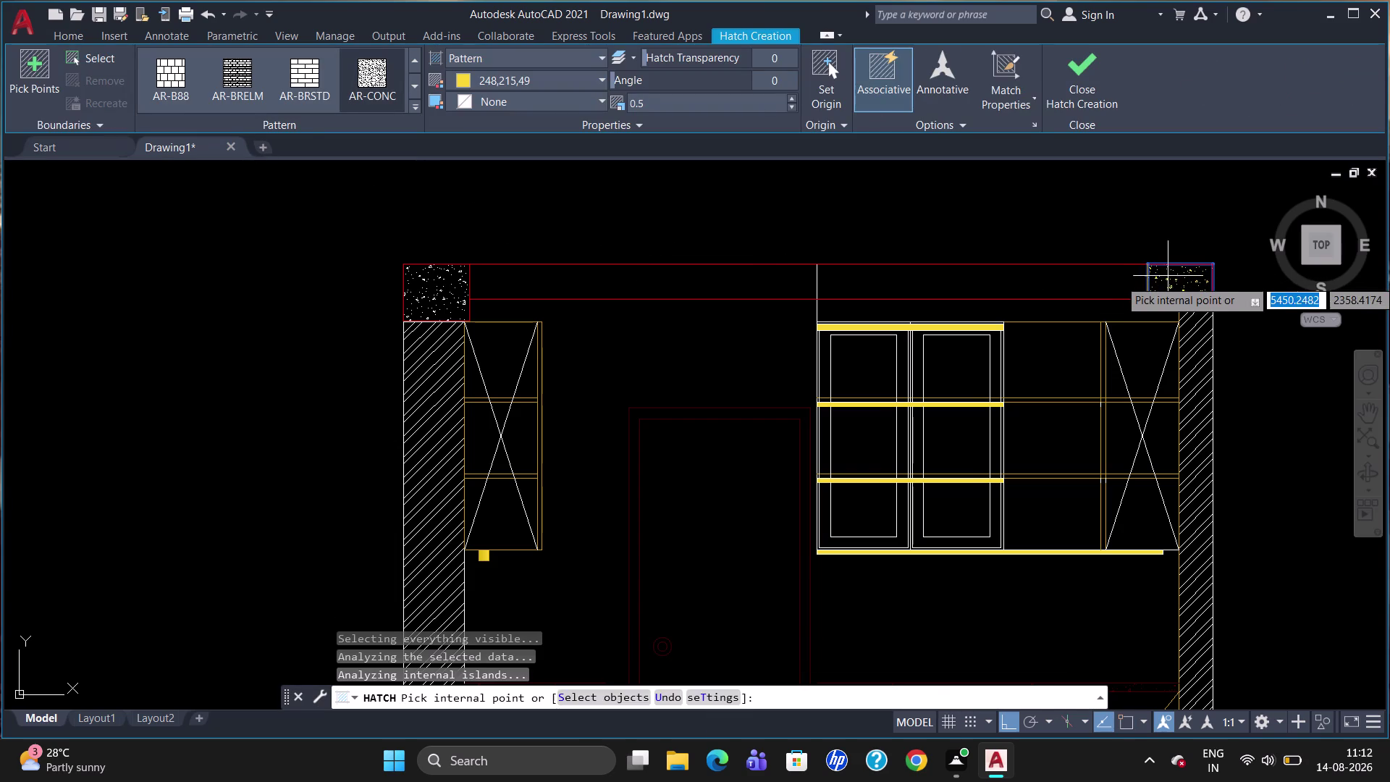
key(Escape)
Set the top-right hatch colour to ByLayer and deselect it.
click(1177, 276)
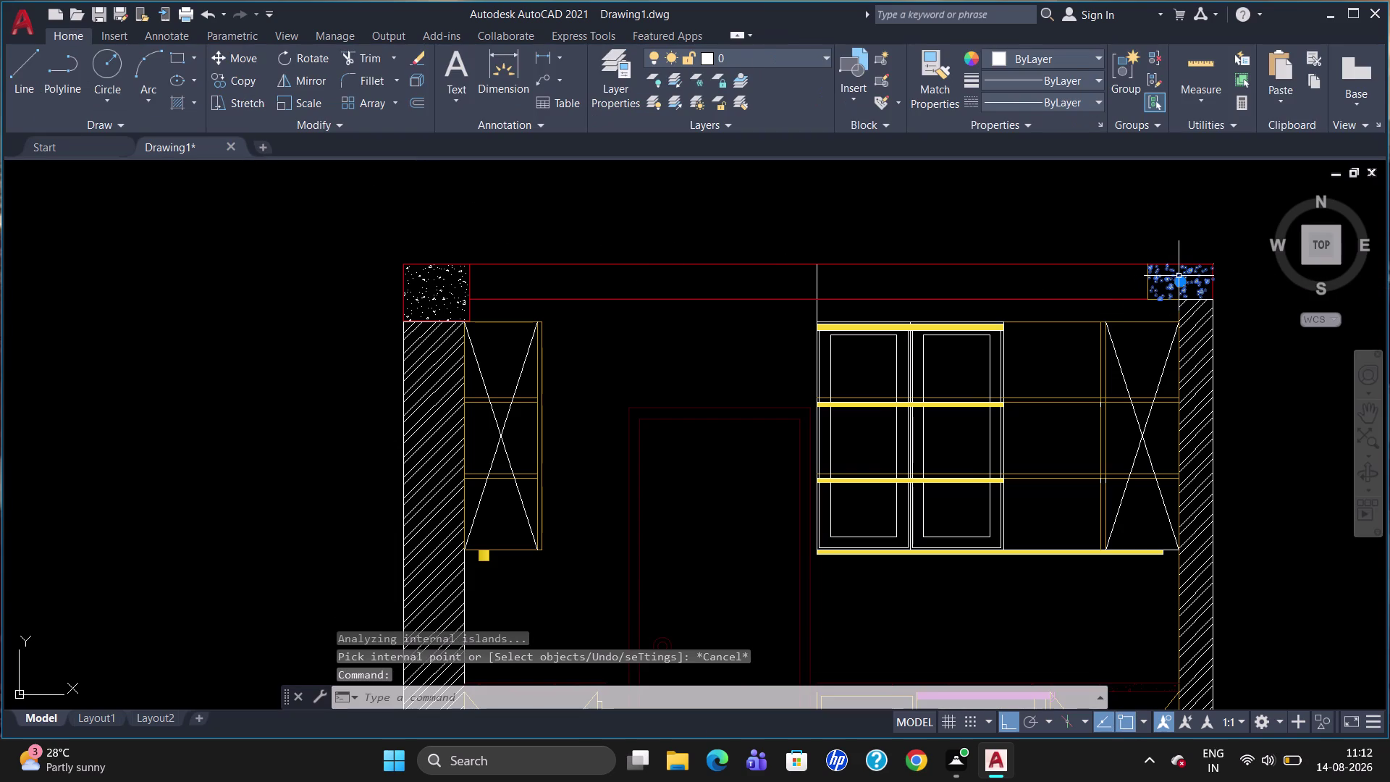
click(508, 76)
click(516, 104)
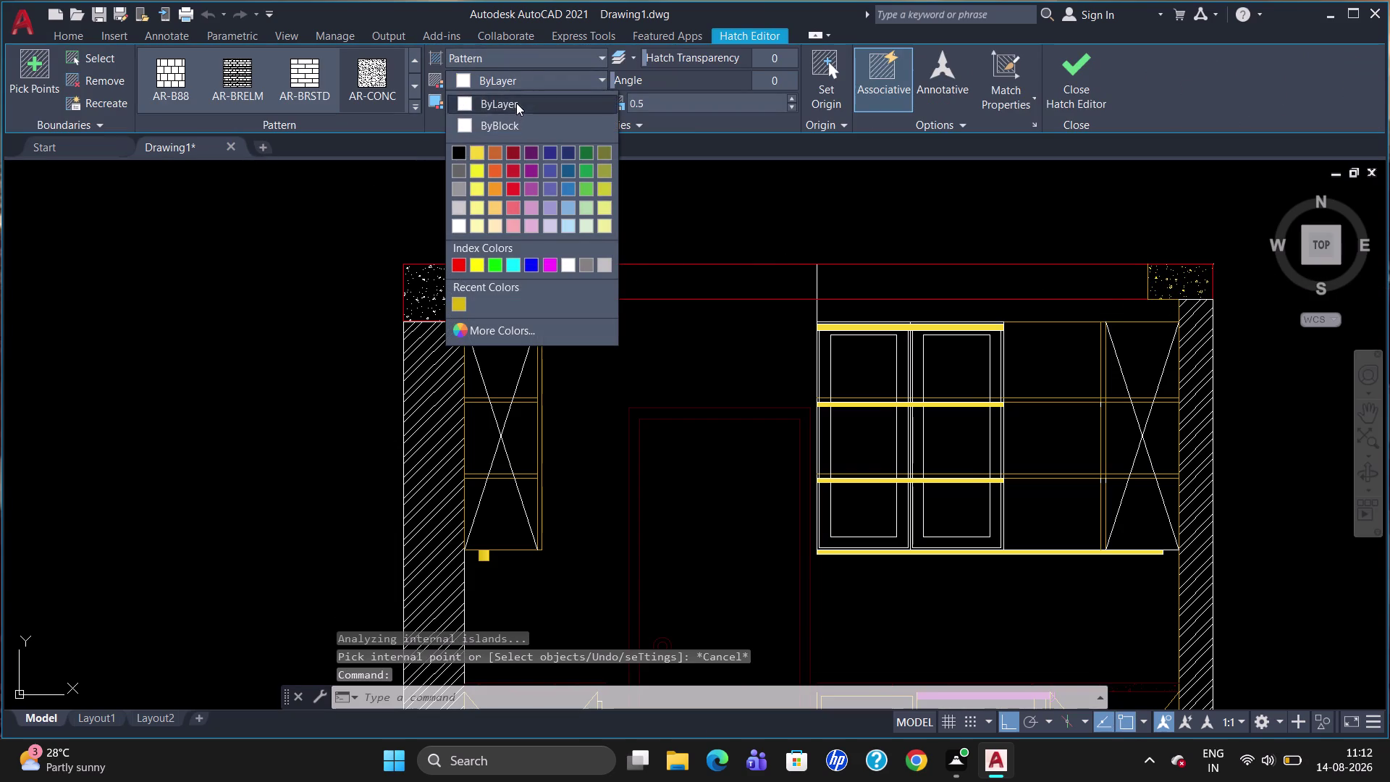
key(Escape)
key(Escape)
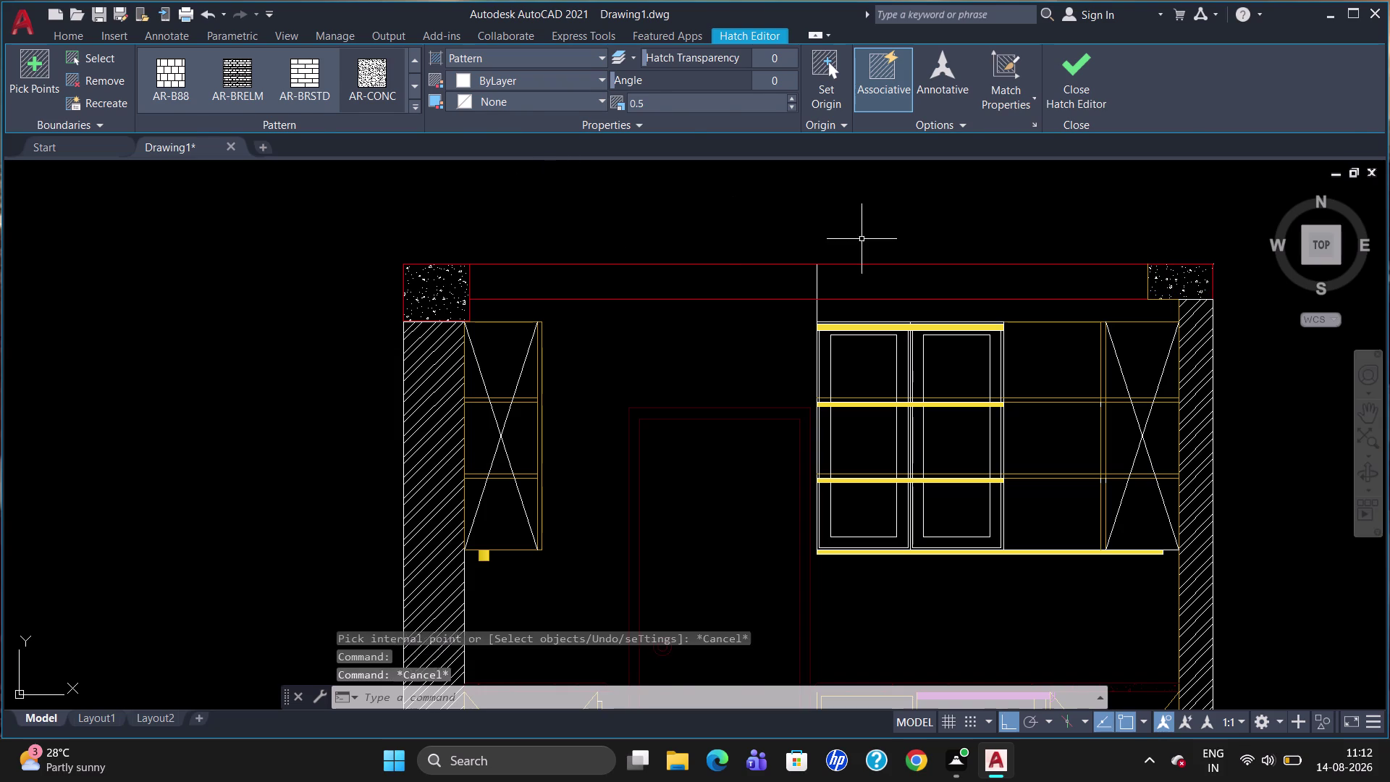
scroll(down, 3)
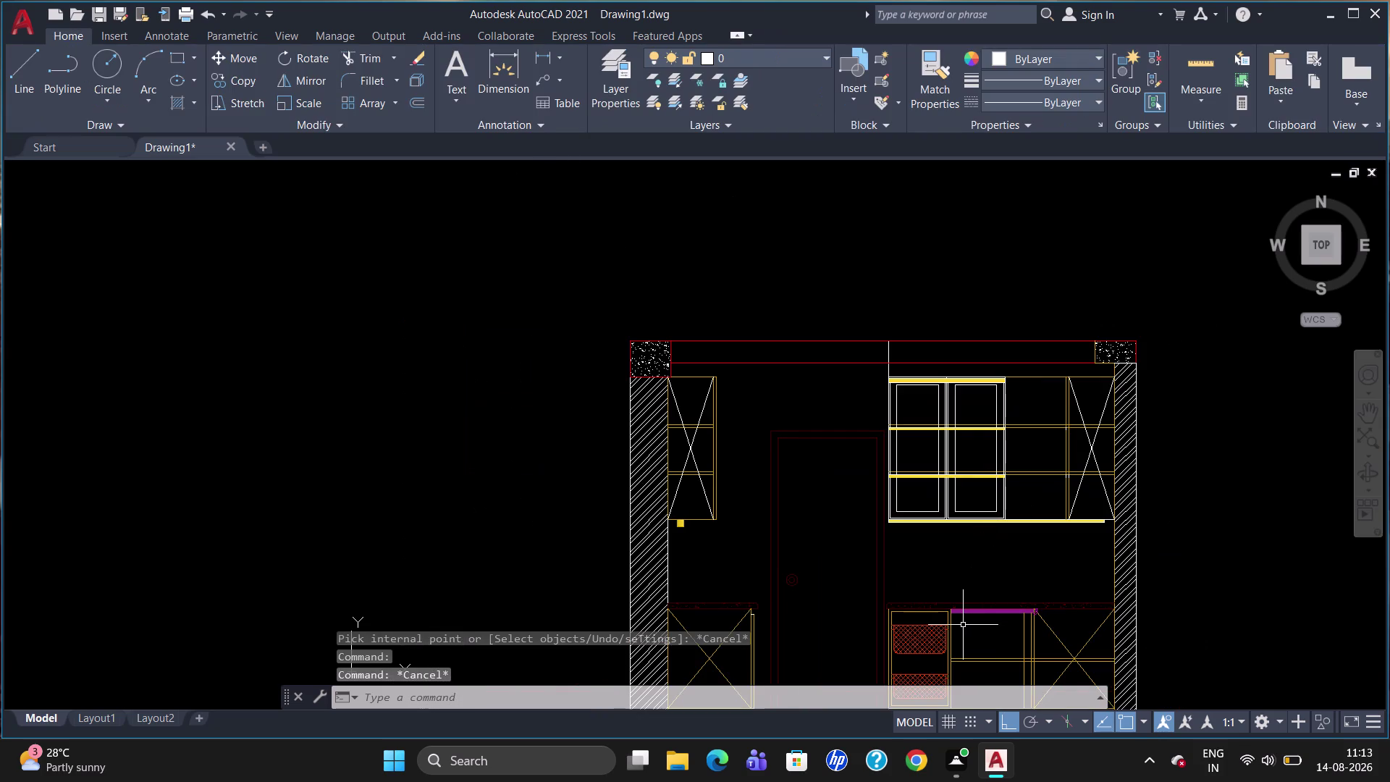
Start another hatch and expand the full pattern gallery.
scroll(down, 3)
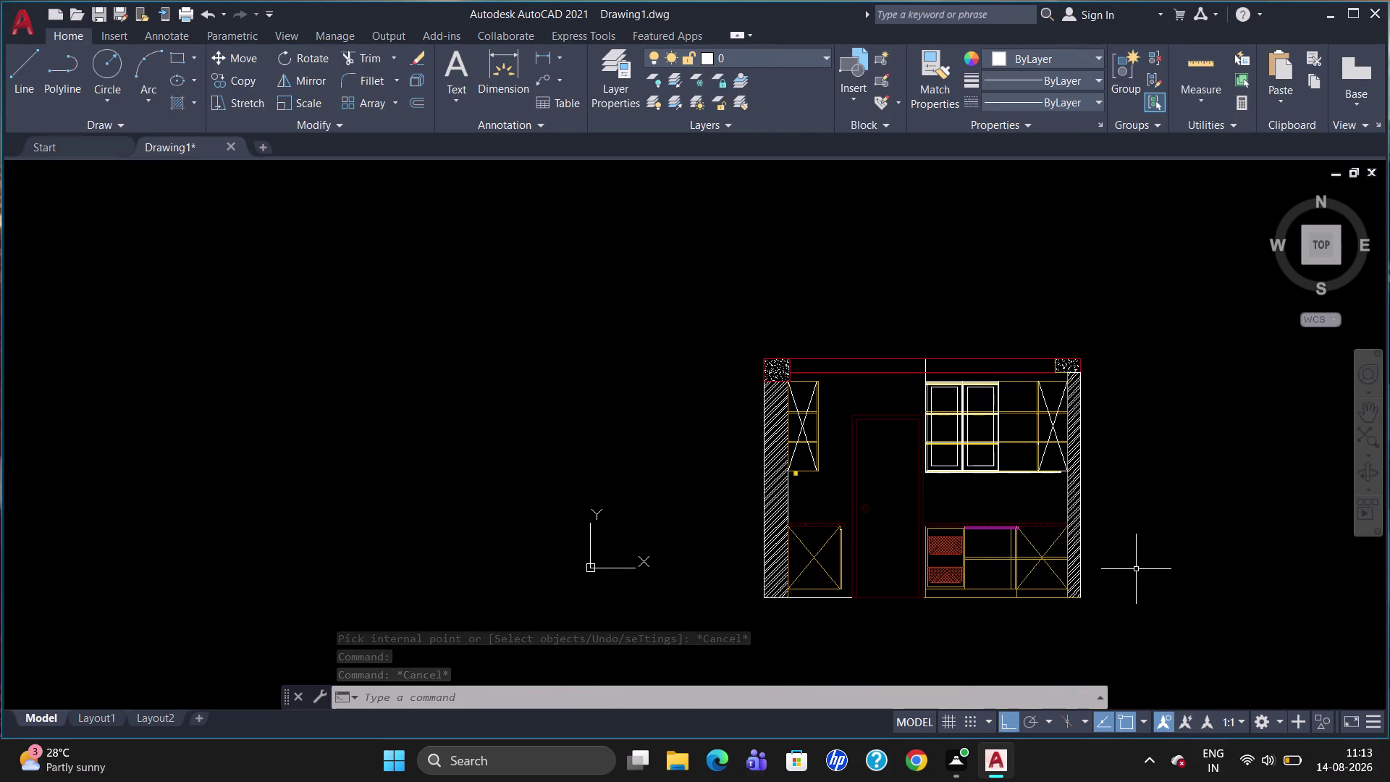
scroll(up, 3)
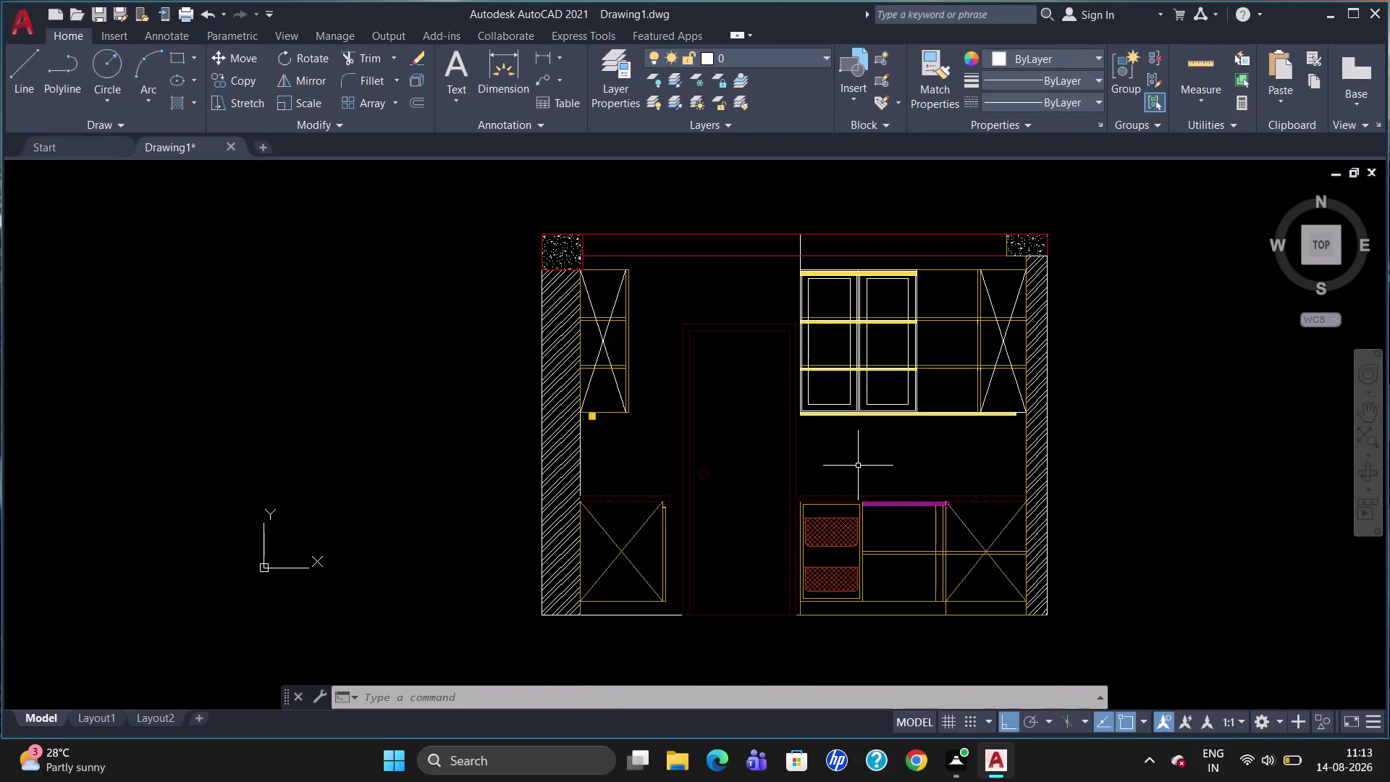
click(187, 103)
click(420, 103)
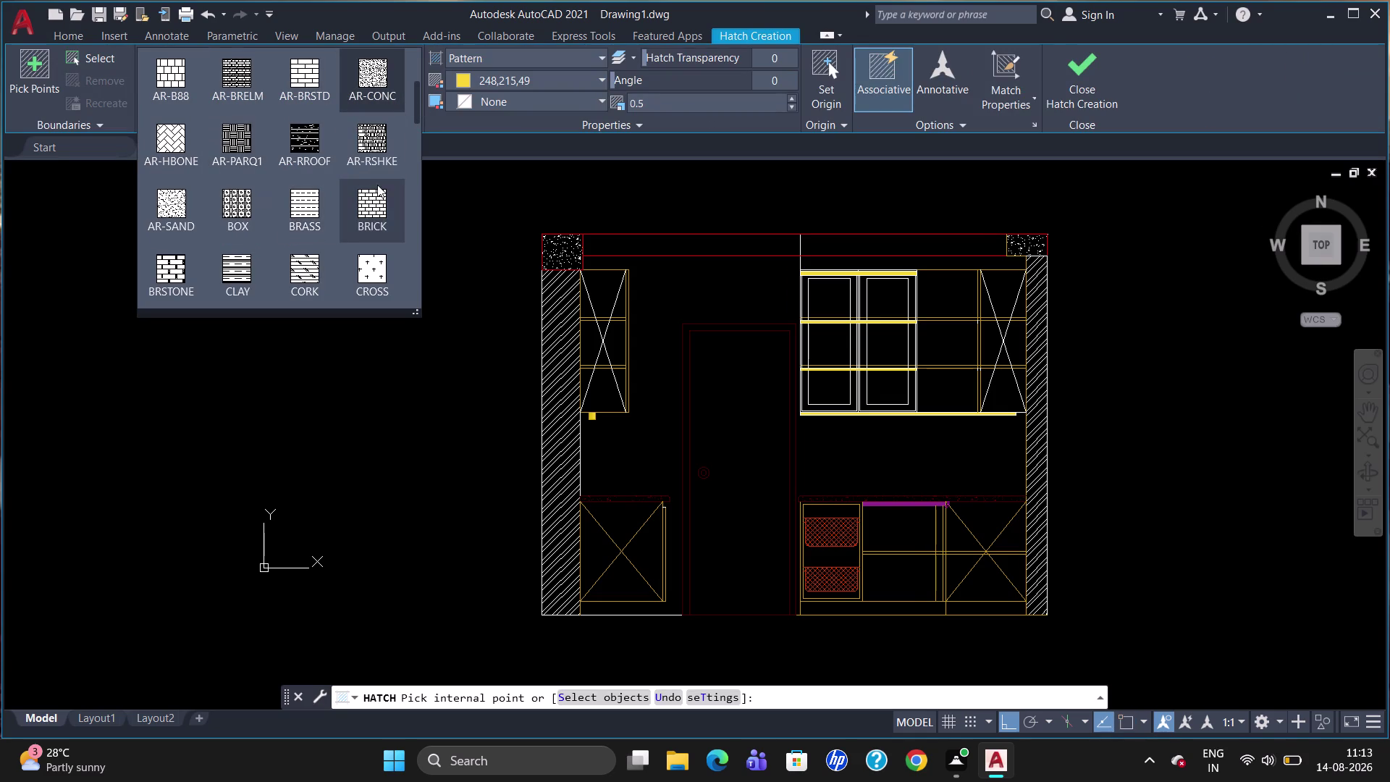
Scroll the pattern gallery through SOLID and AR-CONC, then close it.
scroll(down, 3)
scroll(down, 3)
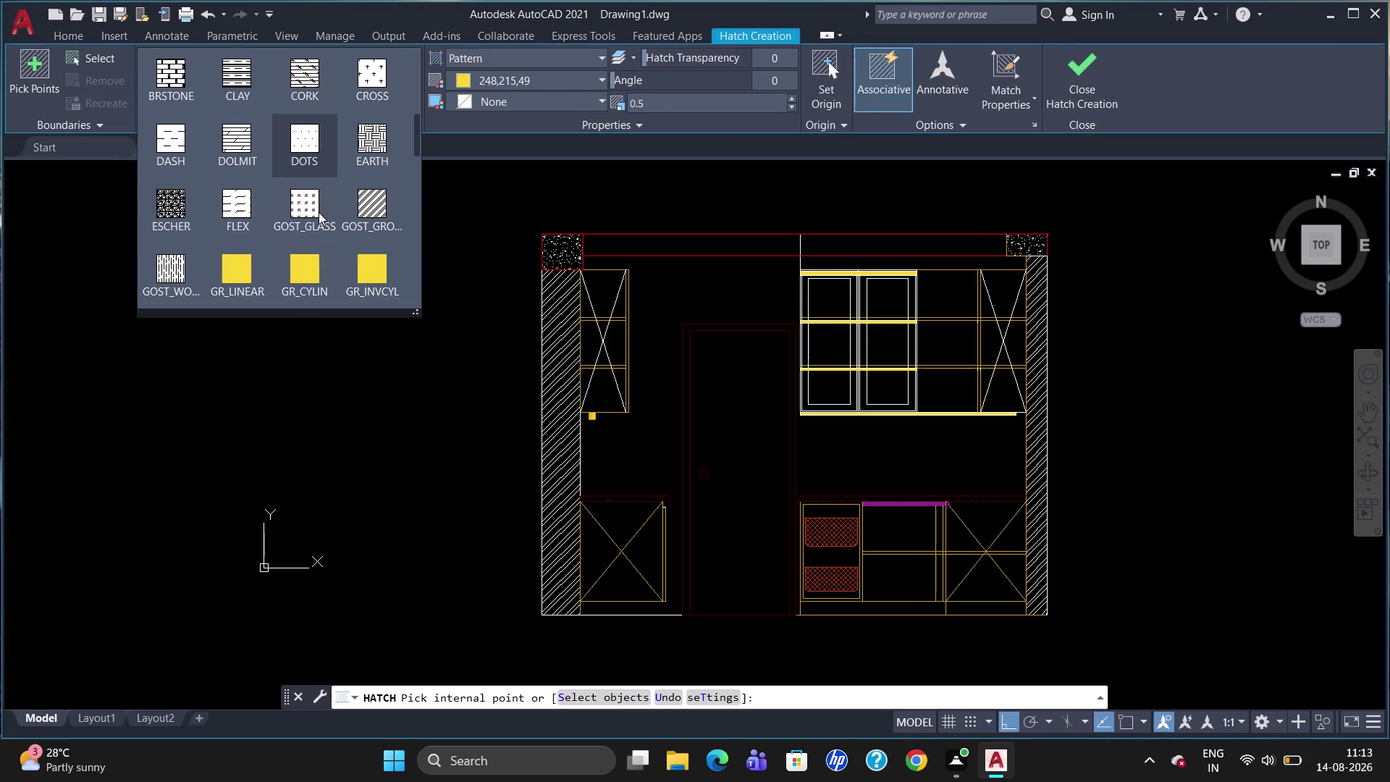
scroll(down, 3)
scroll(down, 3)
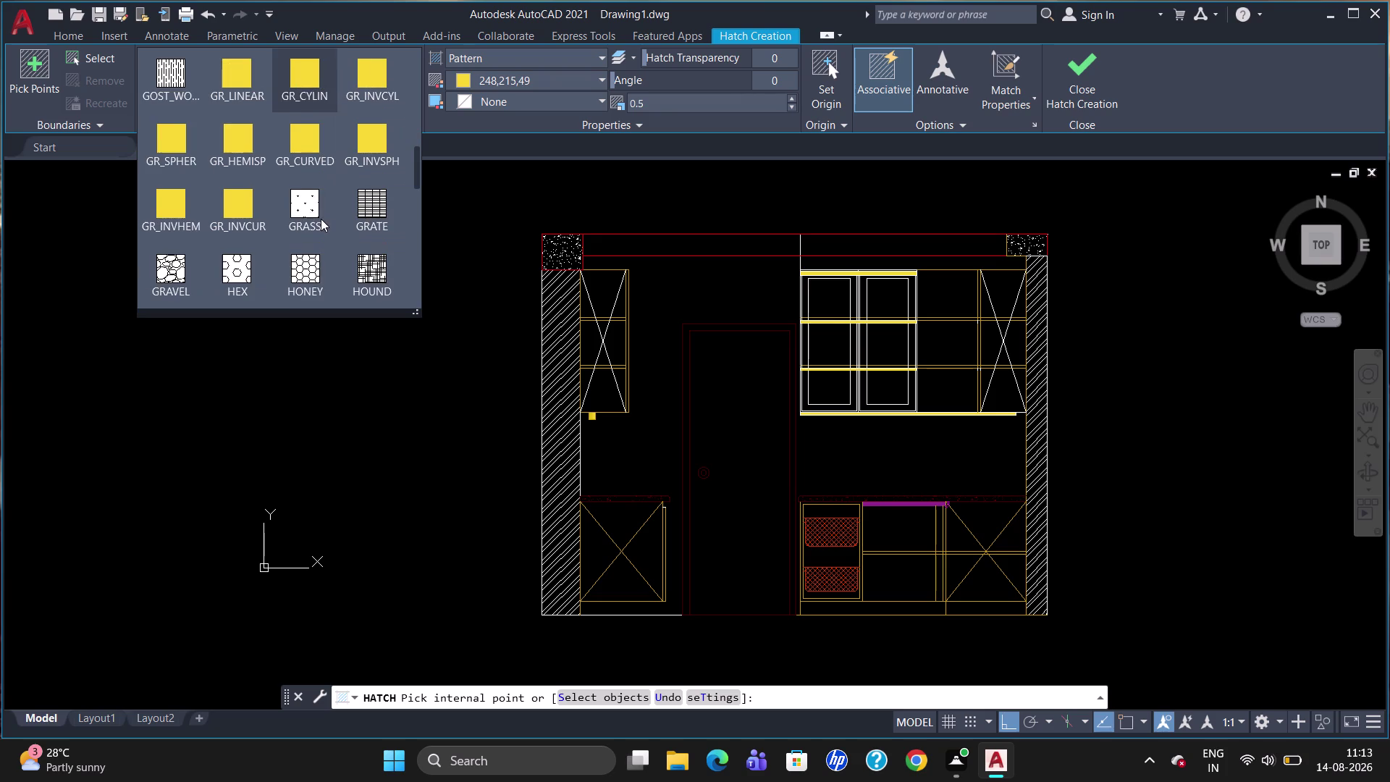
scroll(up, 3)
scroll(up, 3)
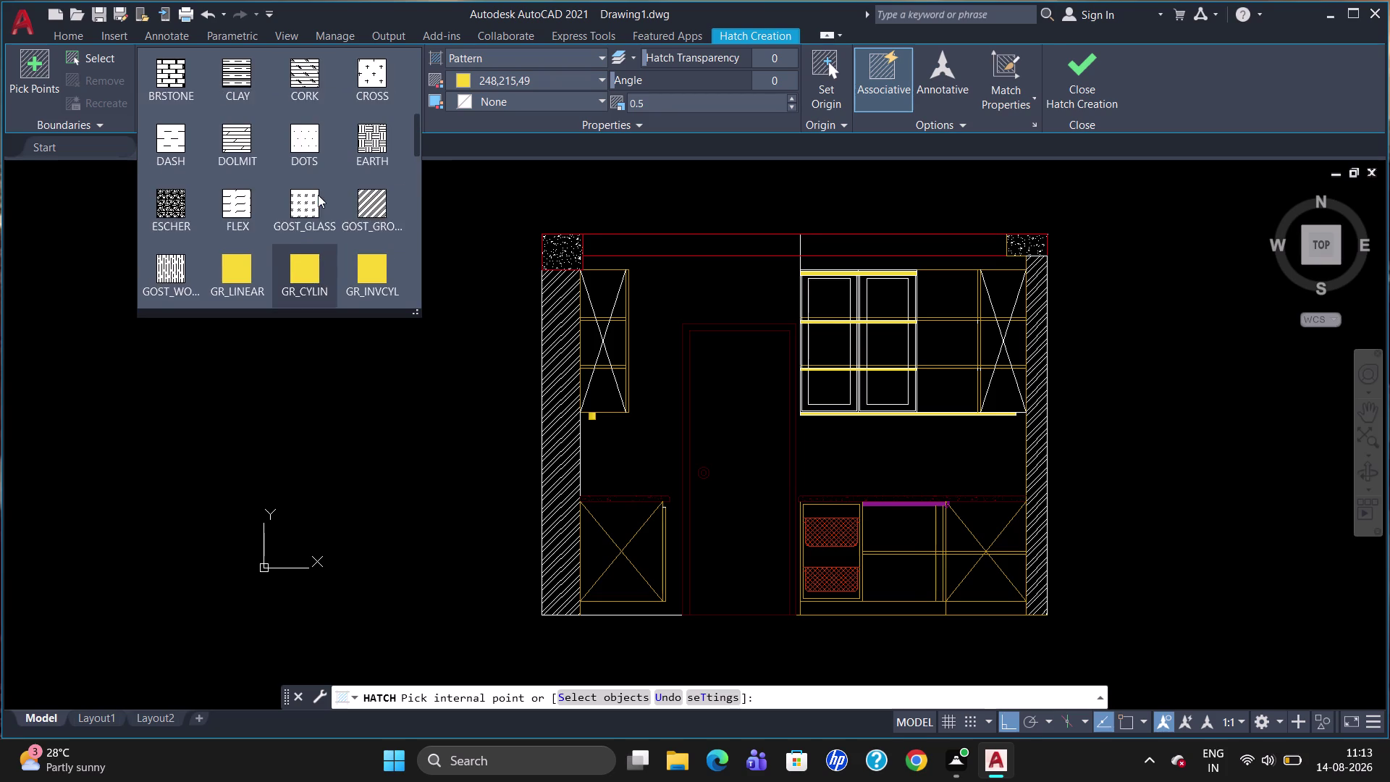
scroll(up, 3)
scroll(down, 3)
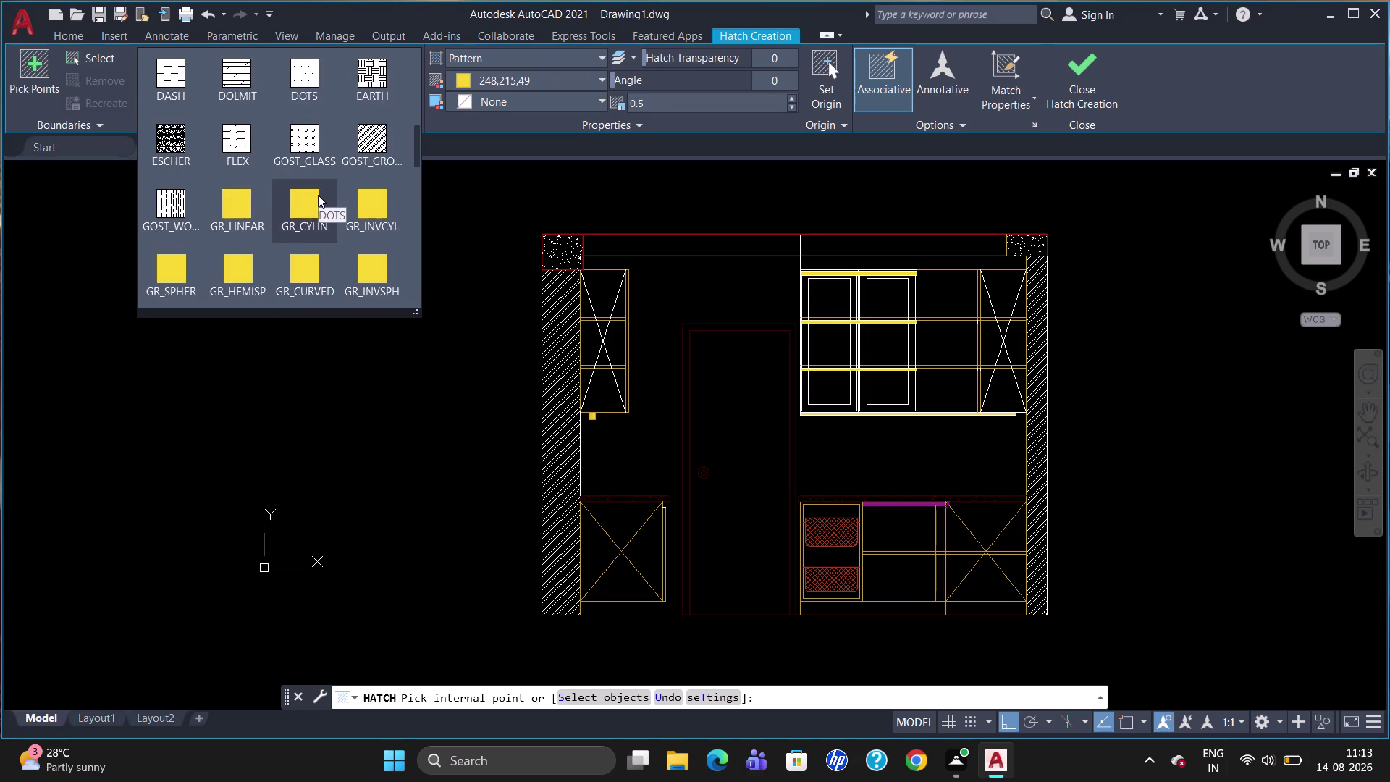
scroll(down, 3)
scroll(down, 3)
scroll(down, 3)
scroll(down, 3)
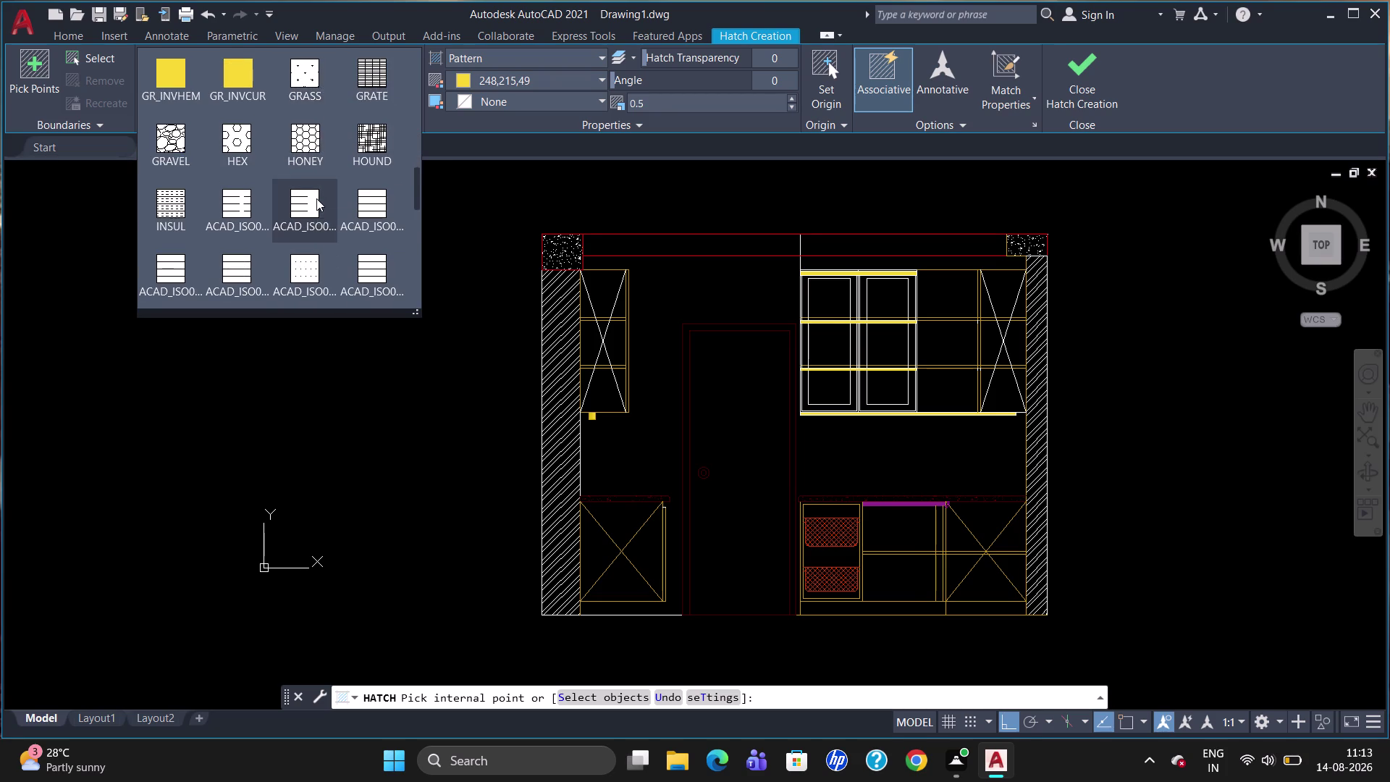
scroll(down, 3)
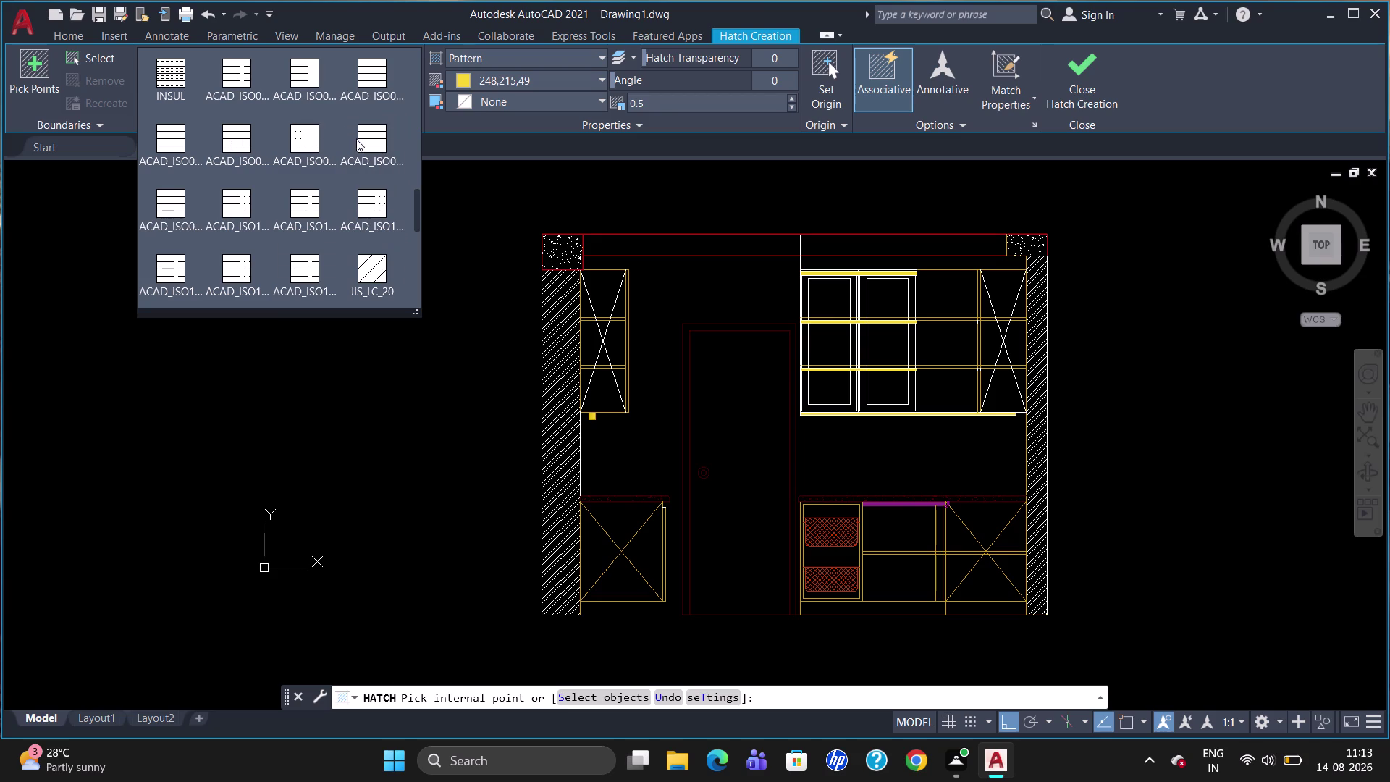
scroll(down, 3)
scroll(down, 3)
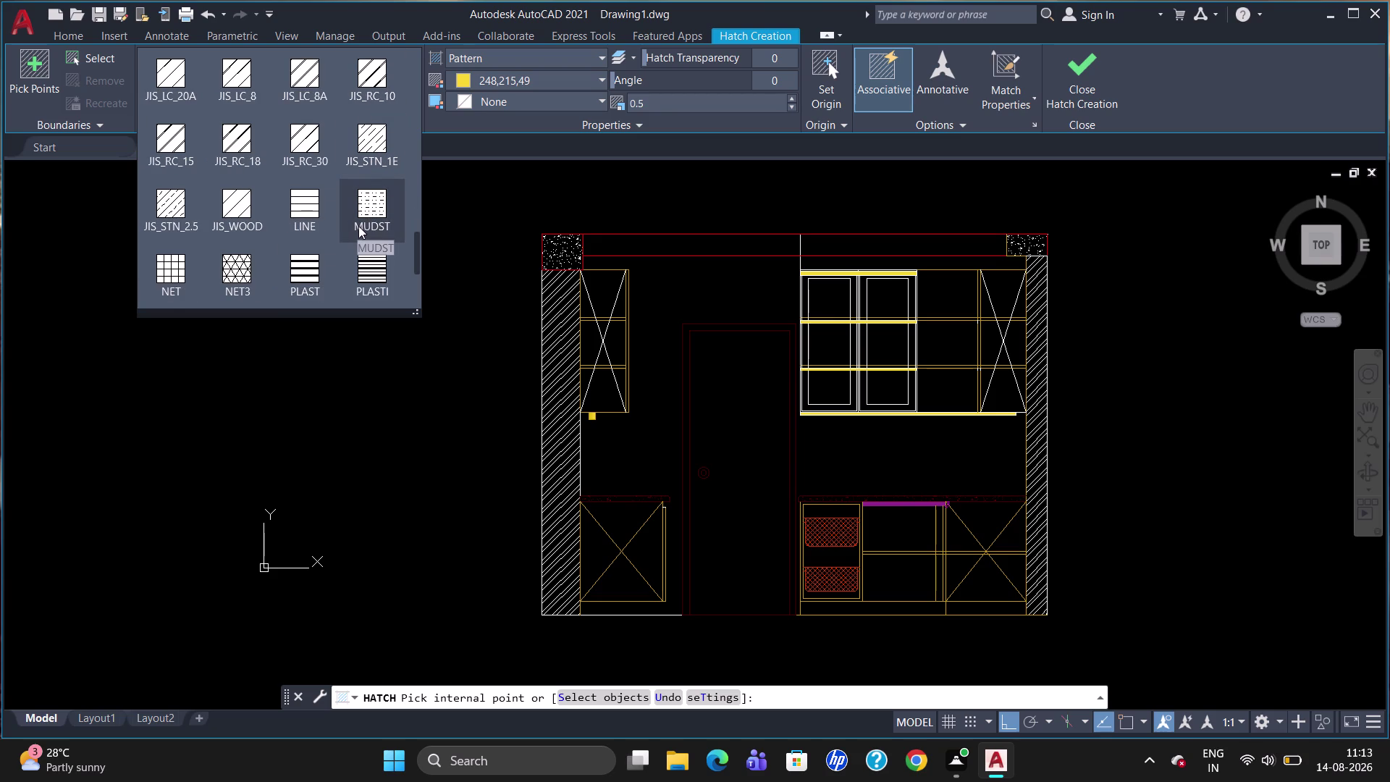
scroll(down, 3)
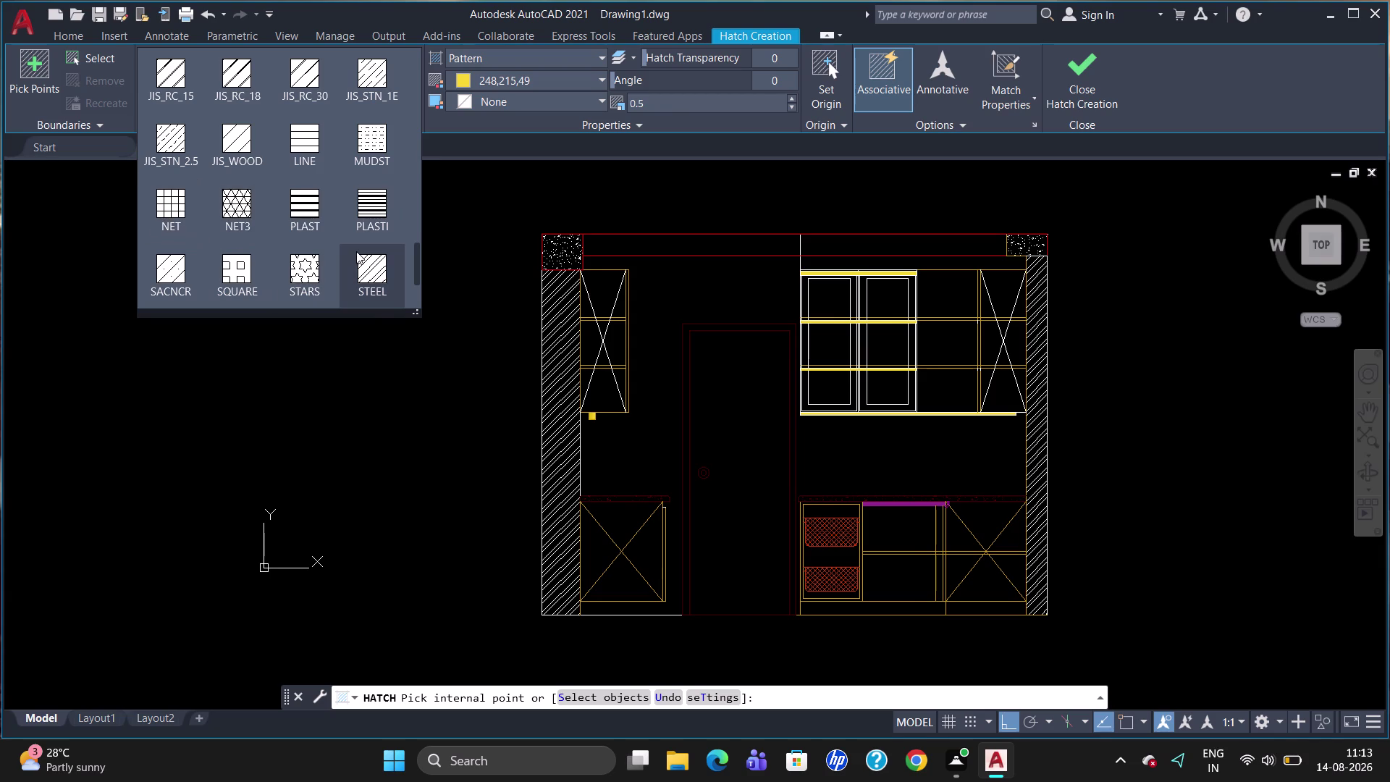
scroll(down, 3)
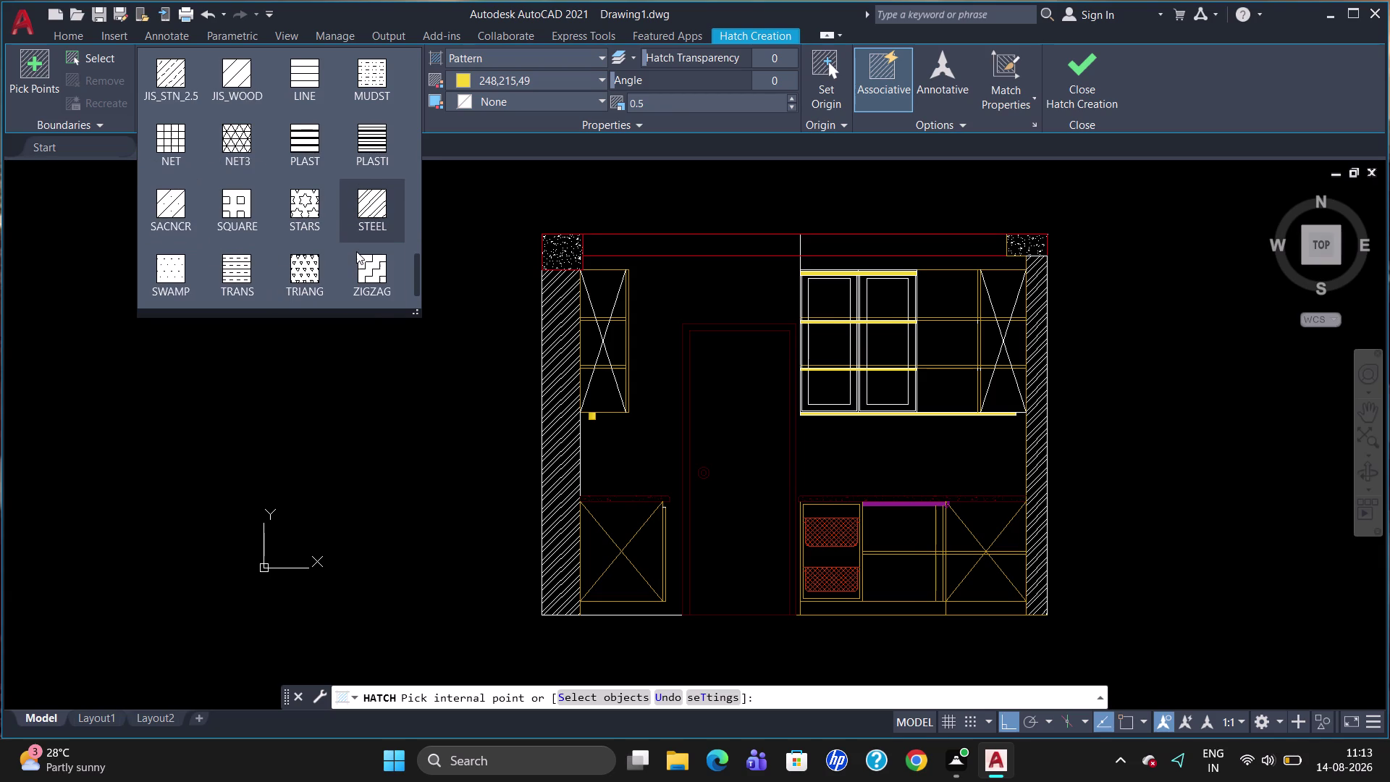
scroll(down, 3)
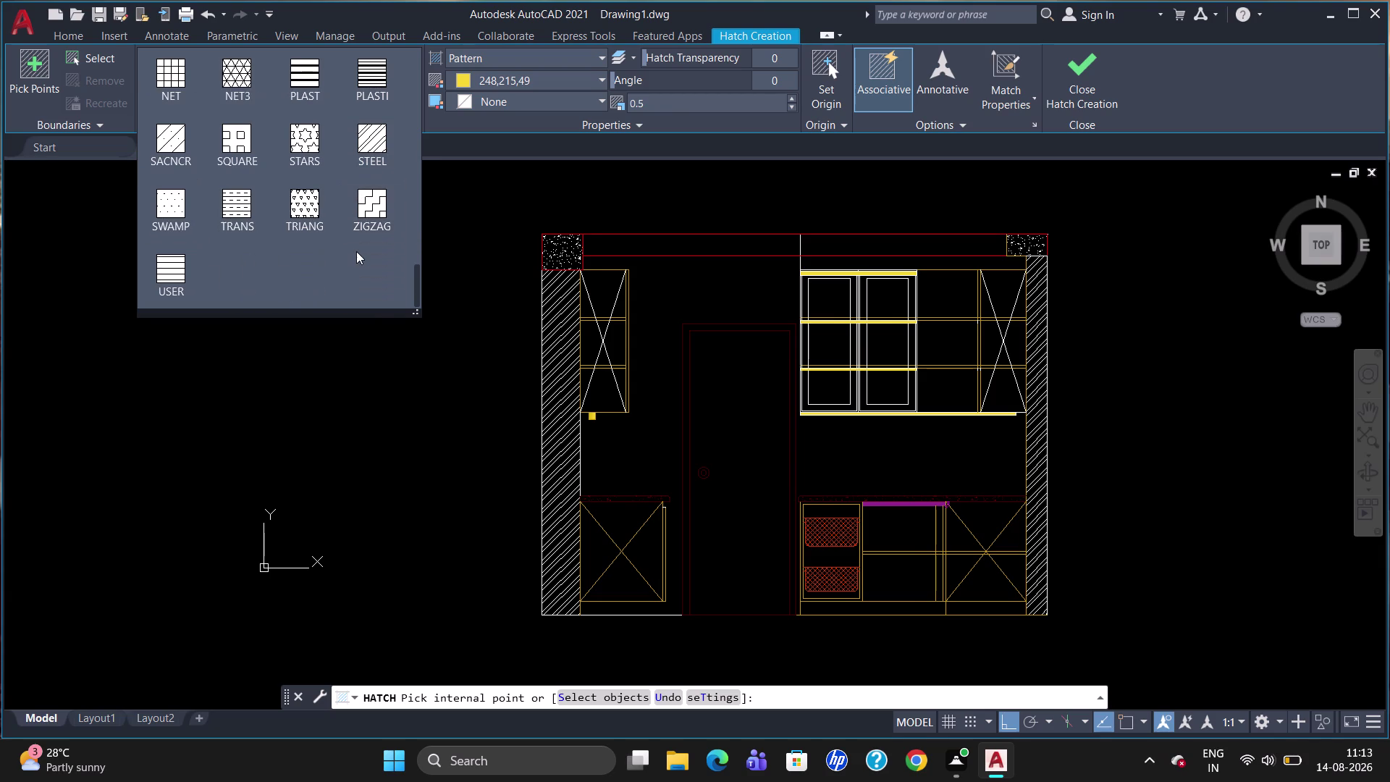
scroll(up, 3)
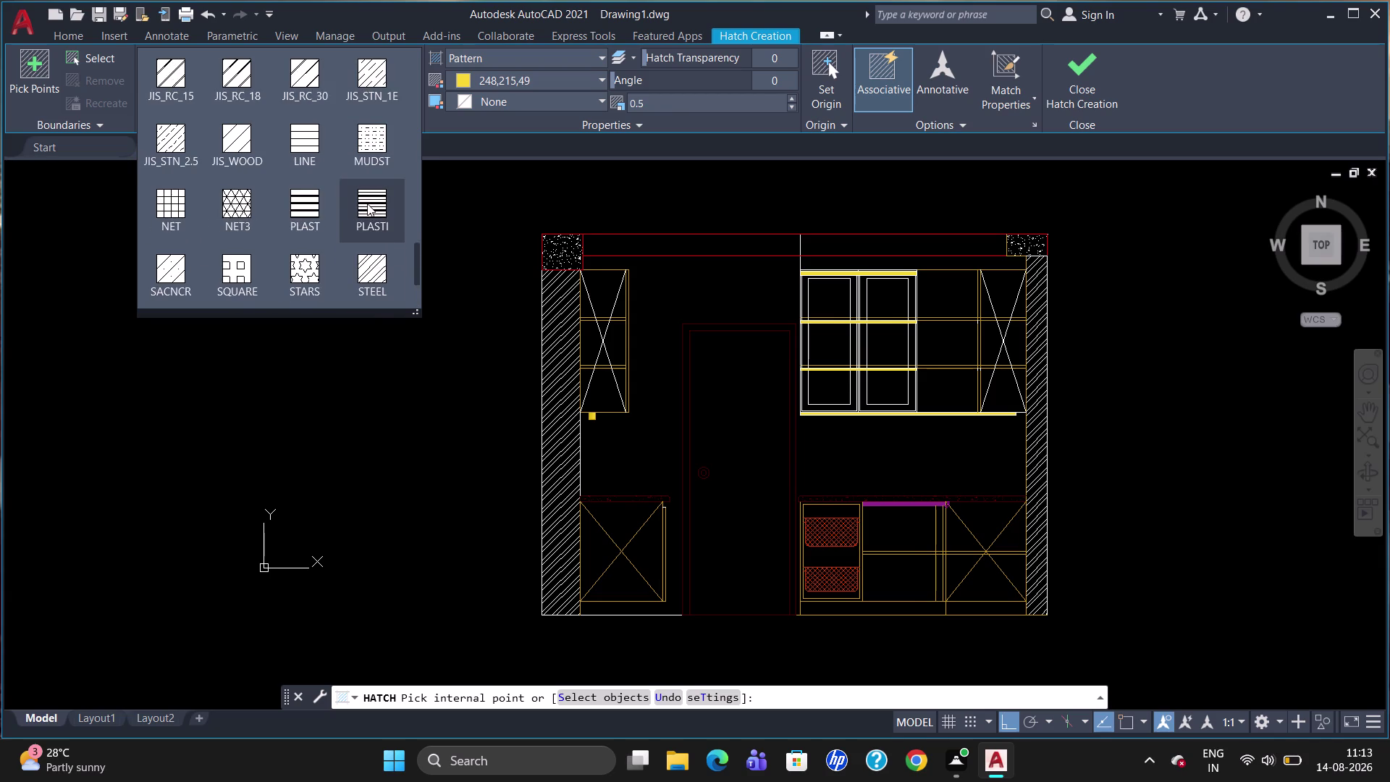
scroll(up, 3)
scroll(up, 3)
scroll(up, 3)
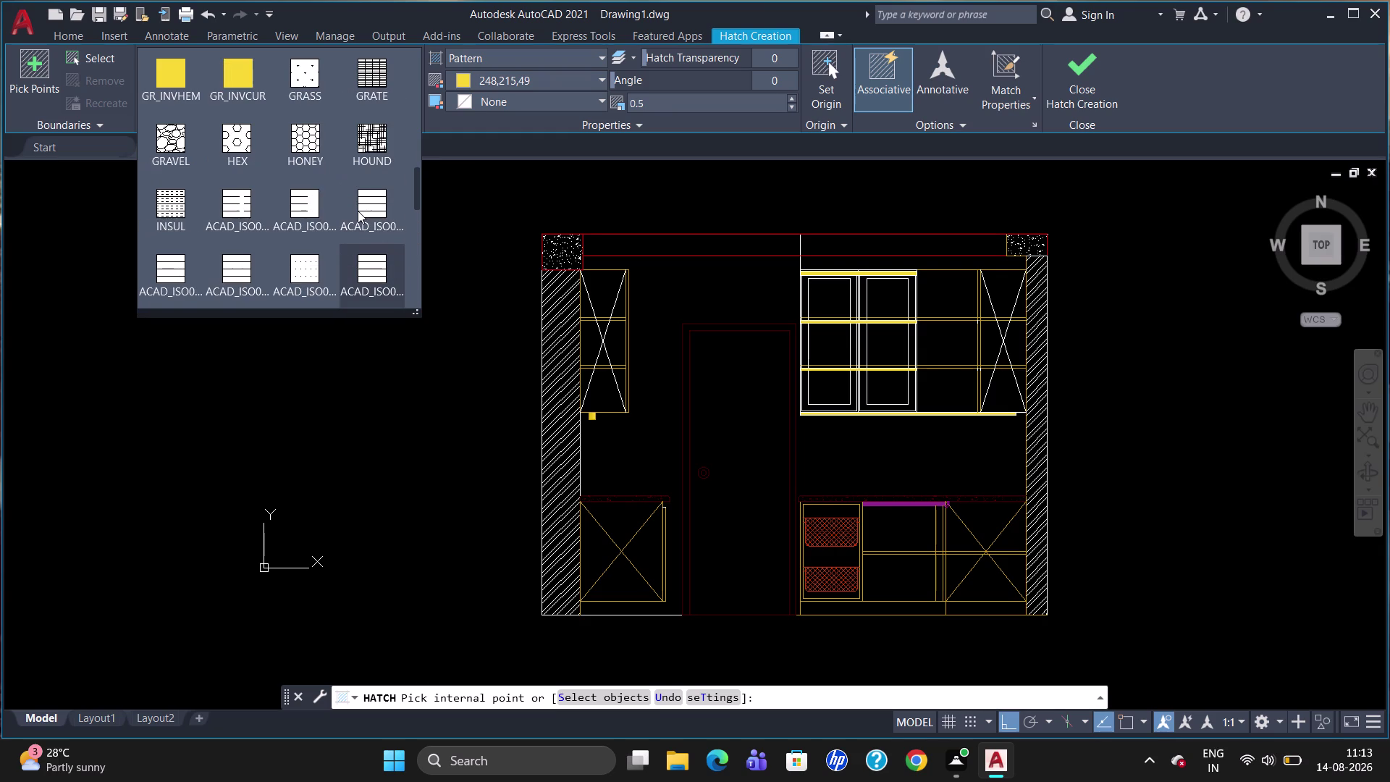
scroll(up, 3)
scroll(up, 3)
scroll(up, 3)
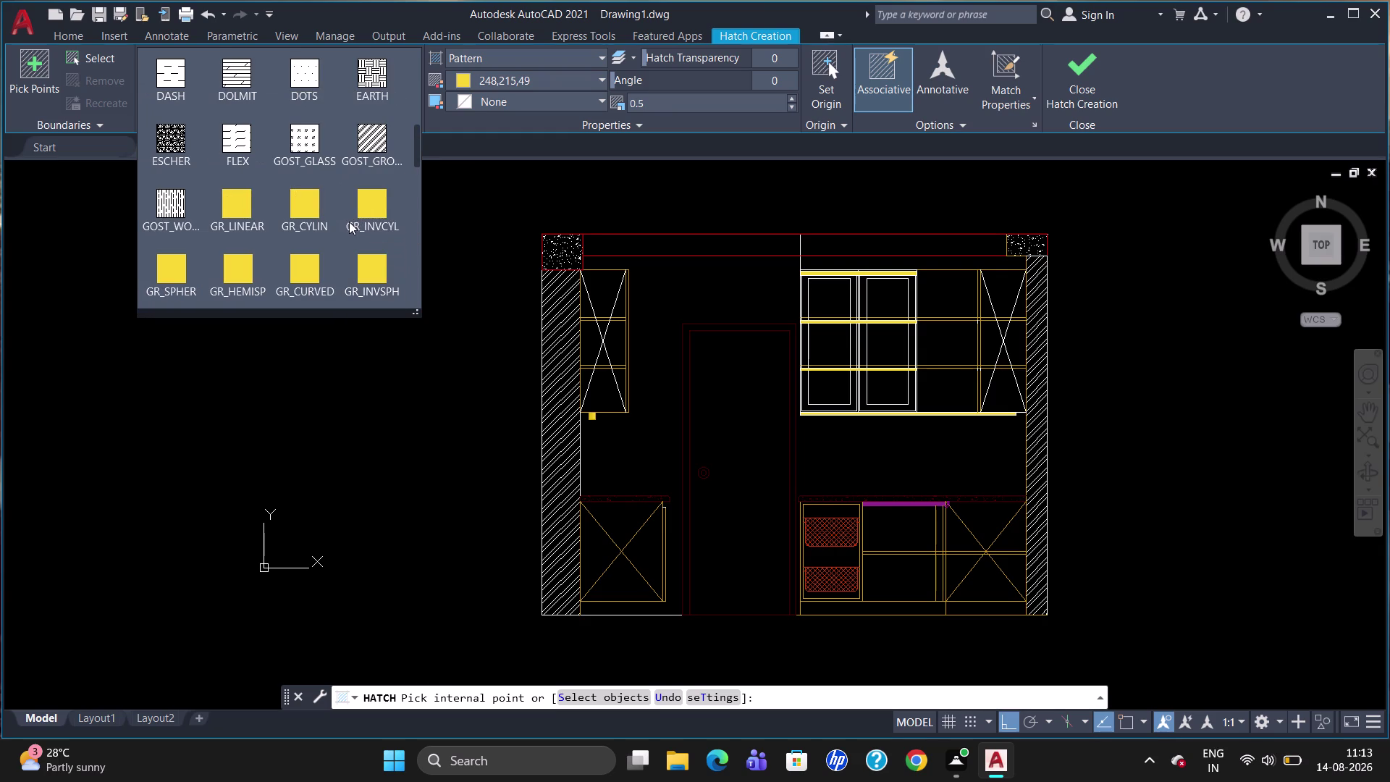
scroll(up, 3)
scroll(up, 3)
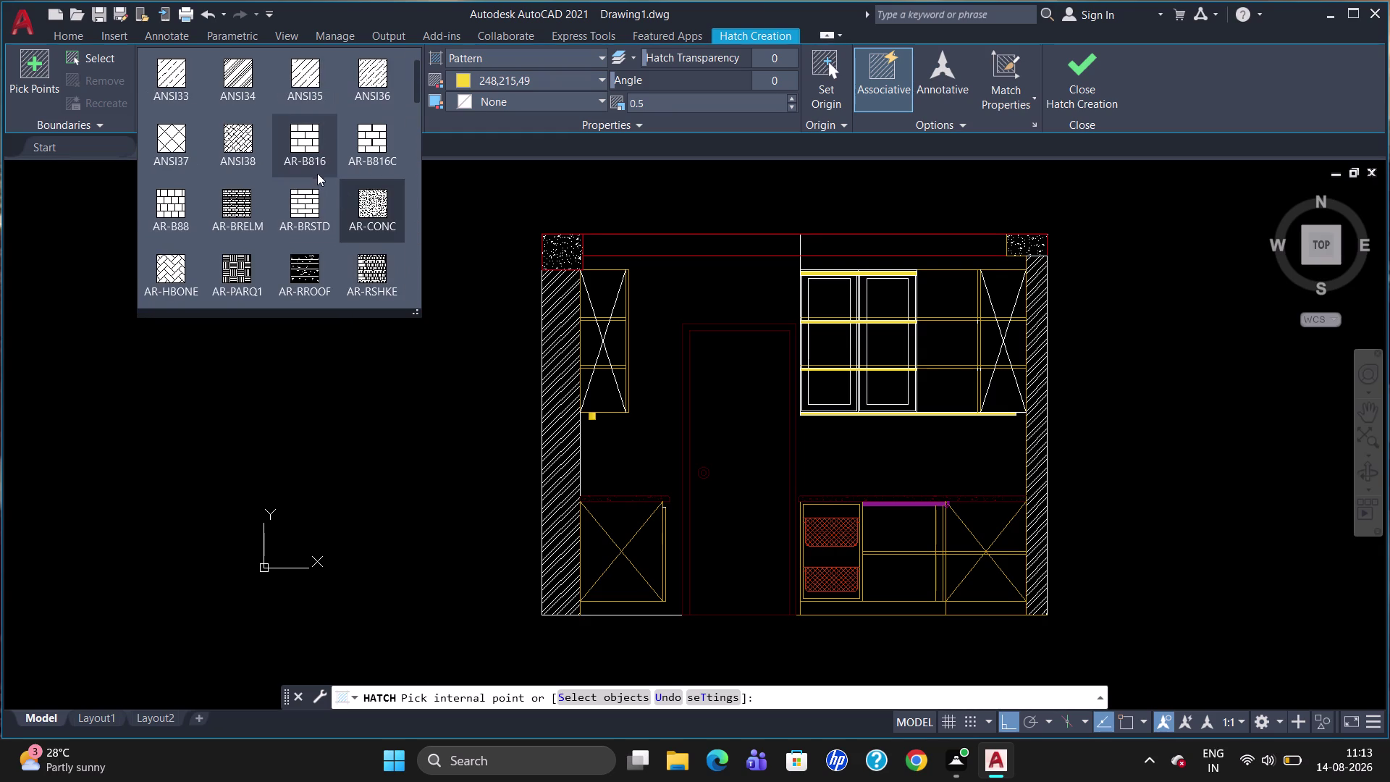
scroll(up, 3)
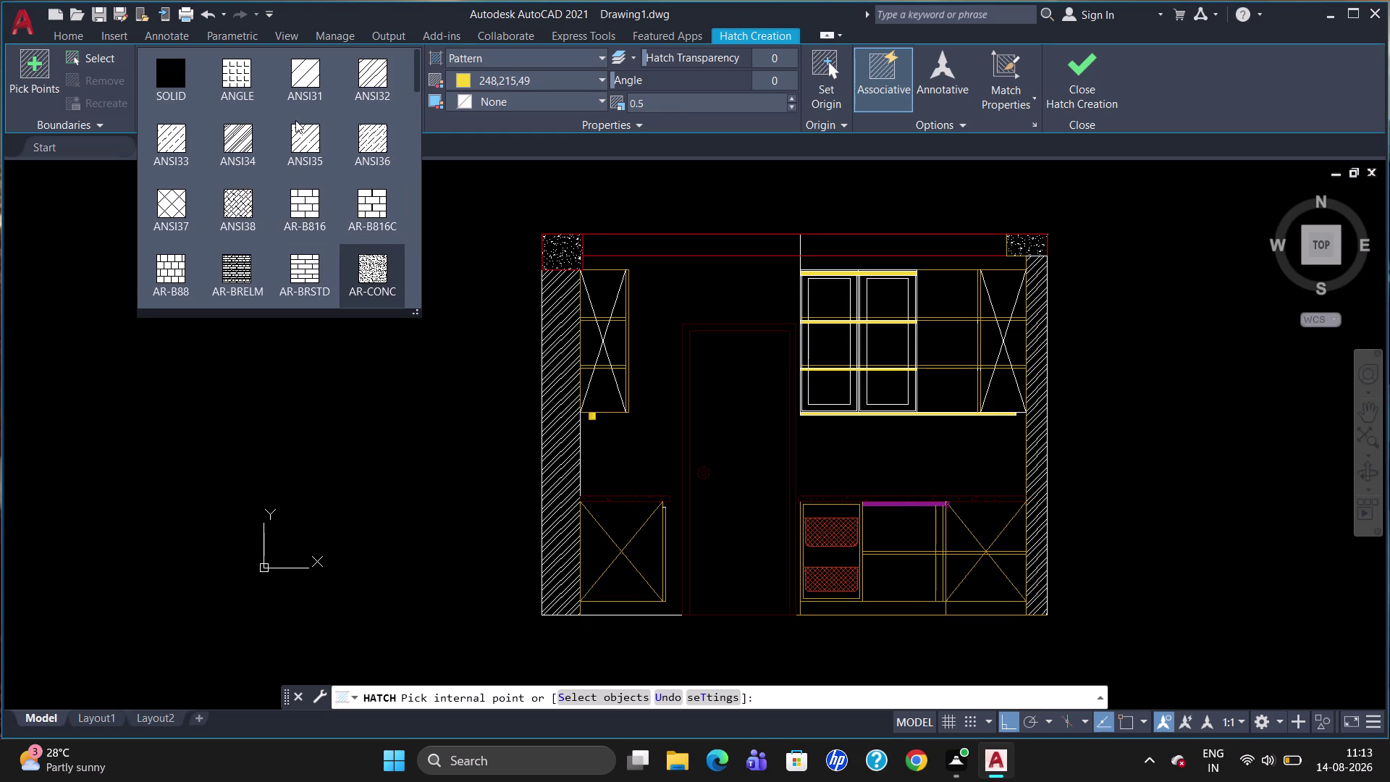
key(Escape)
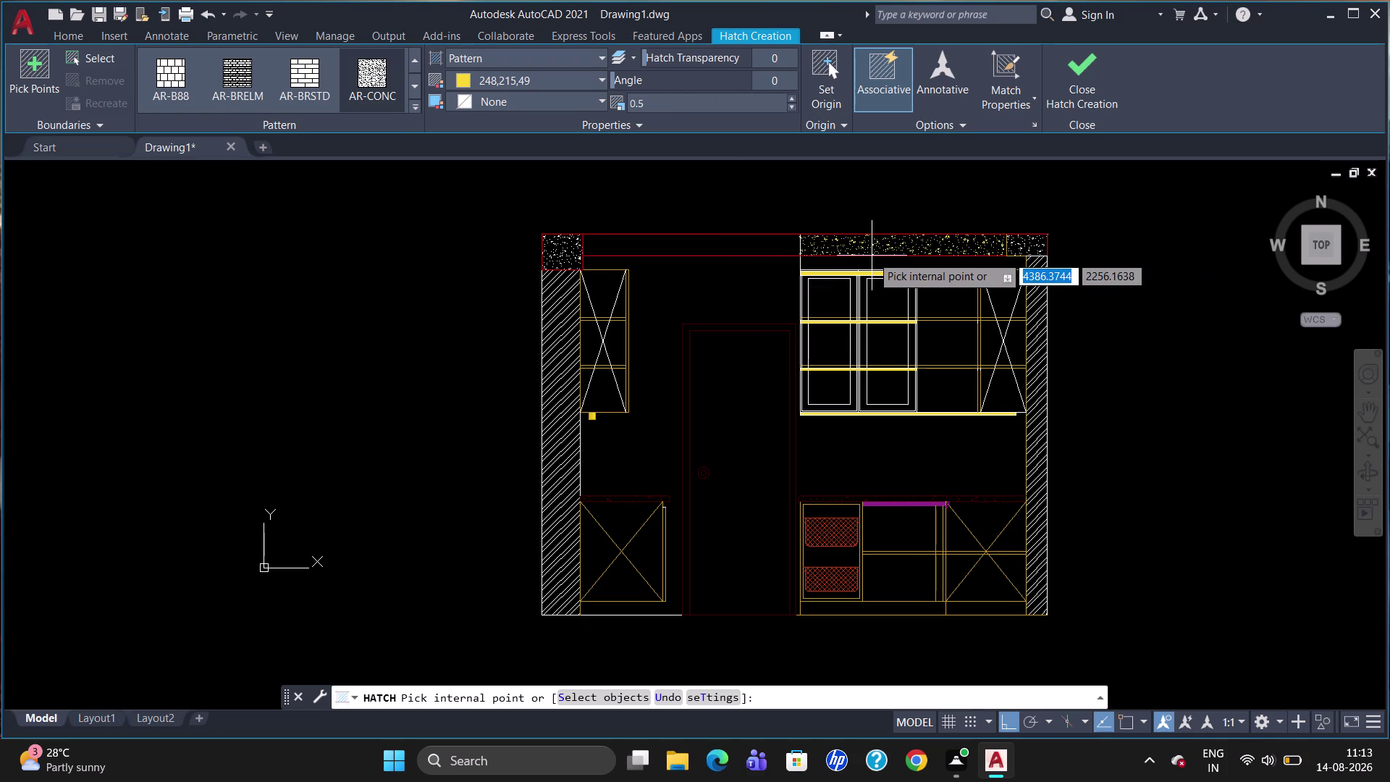
Cancel the AR-CONC top-band hatch and select the top-centre vertical line.
scroll(up, 3)
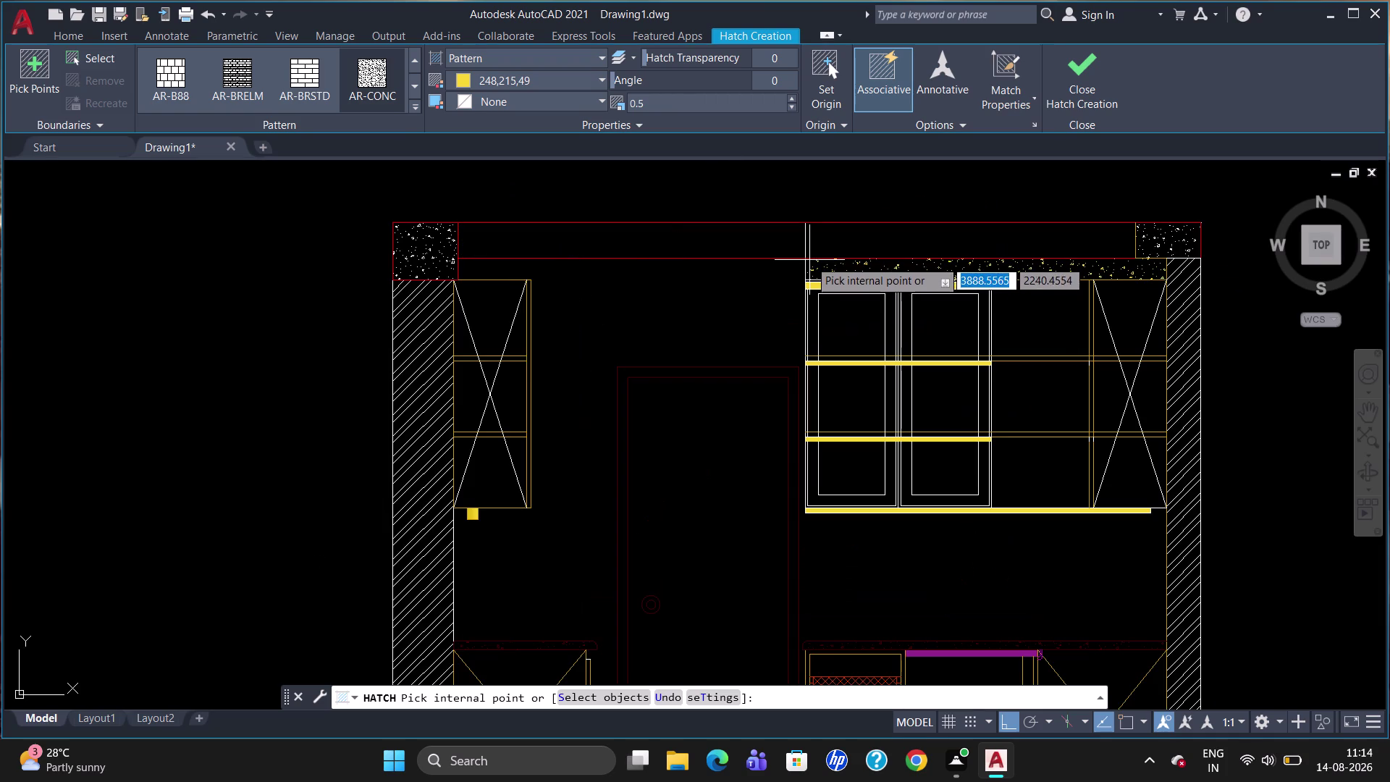
key(Escape)
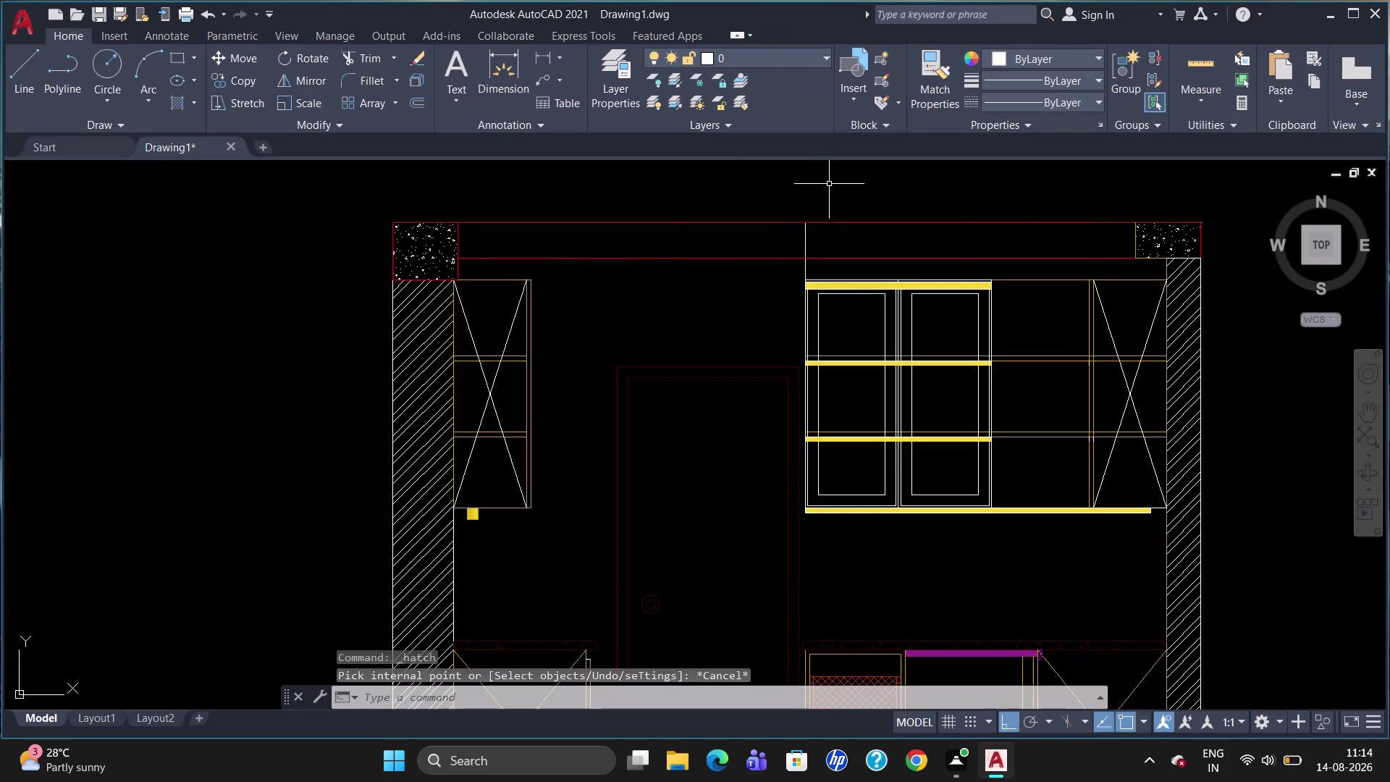
click(807, 242)
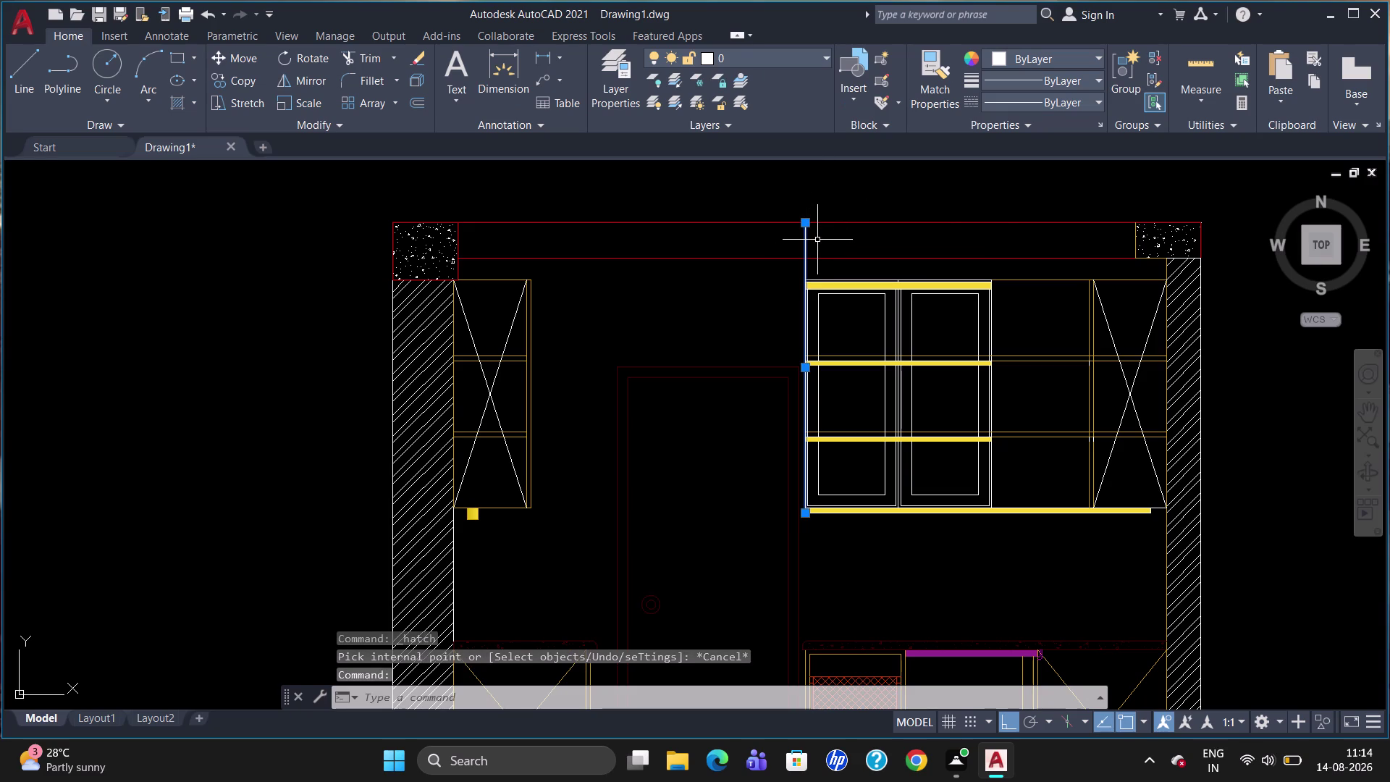
Try a two-point BREAK on the top-centre vertical line, then cancel it.
key(Escape)
text(br)
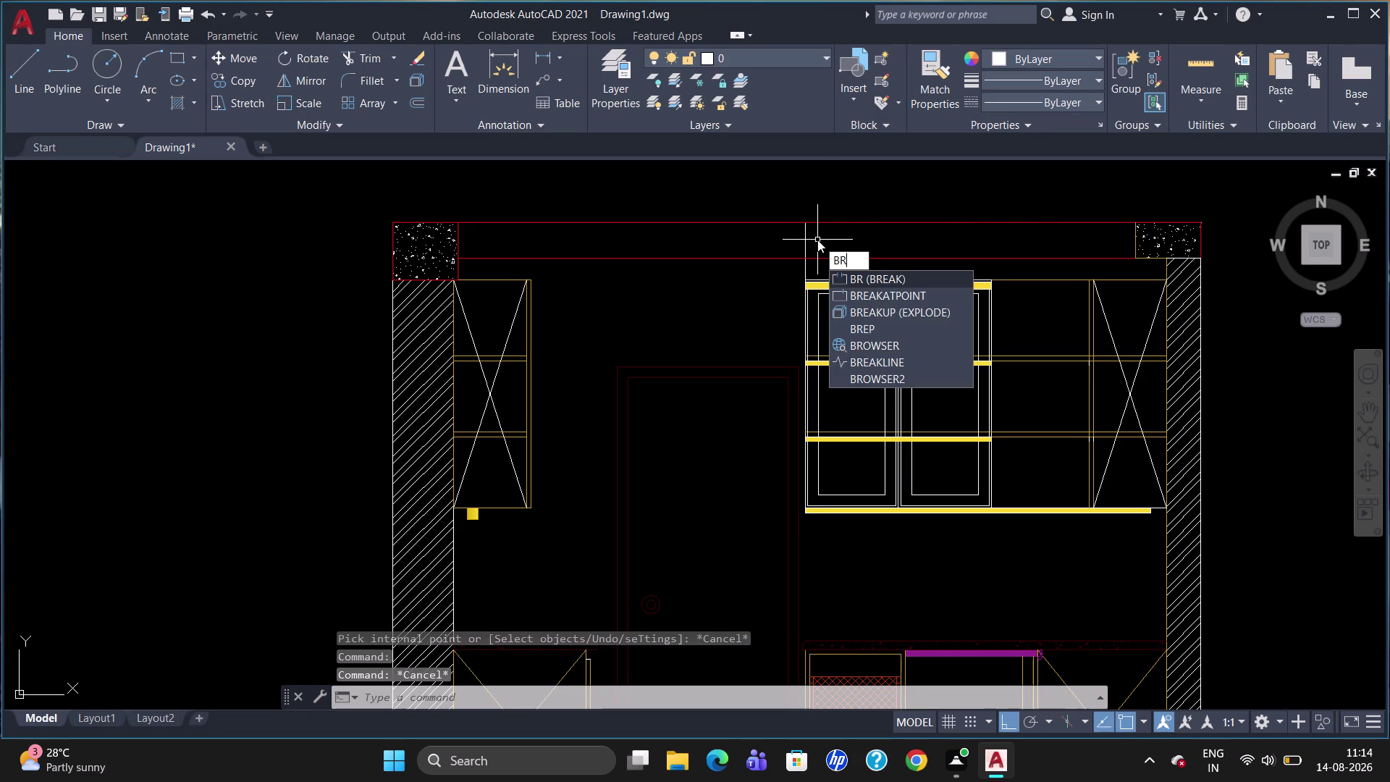
click(880, 286)
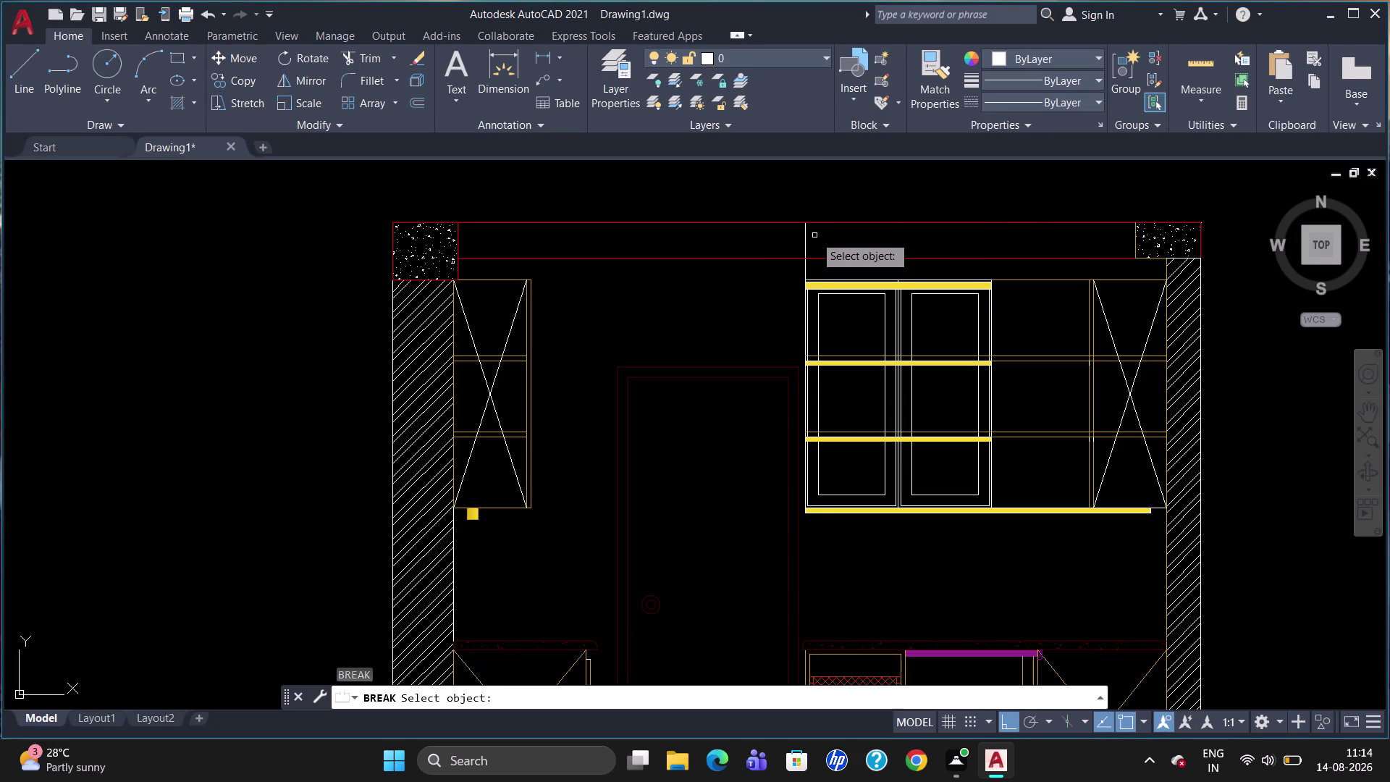
click(807, 240)
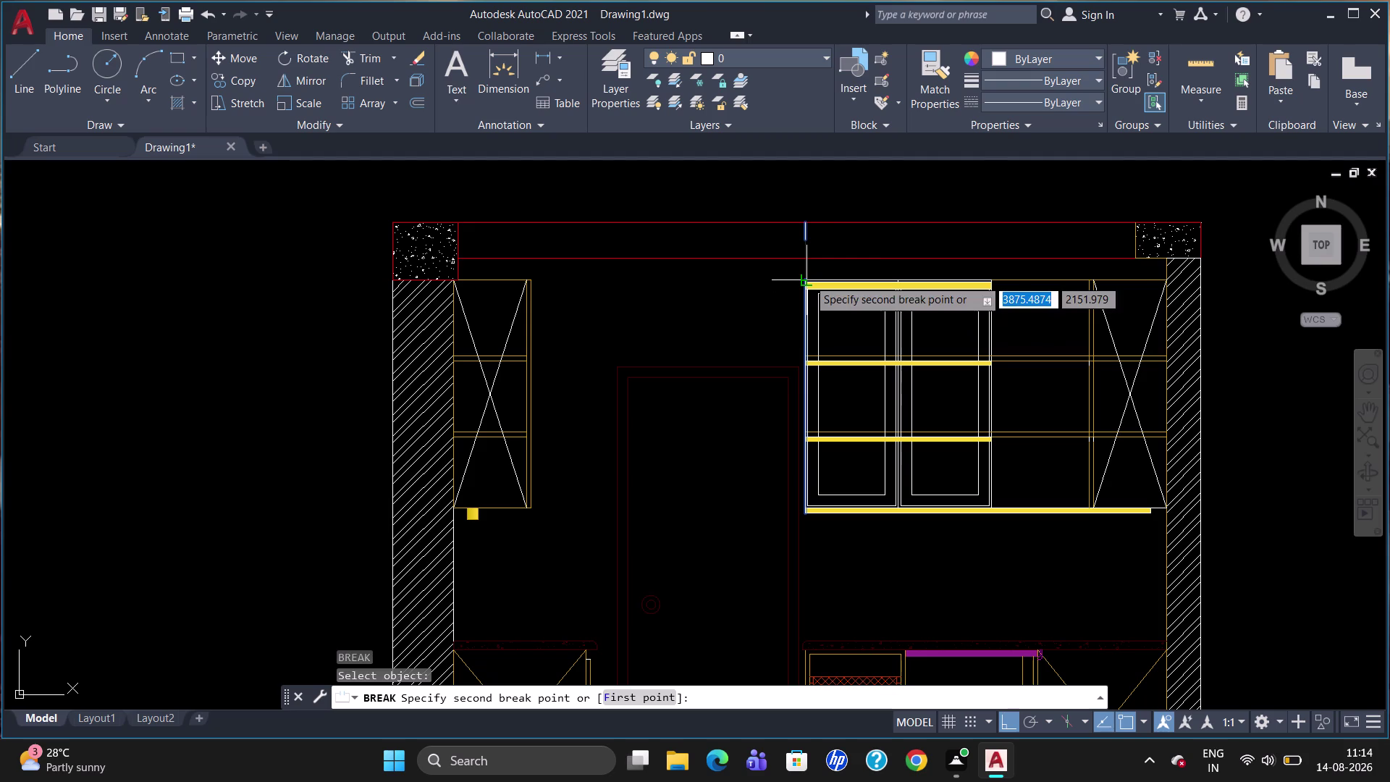
key(Escape)
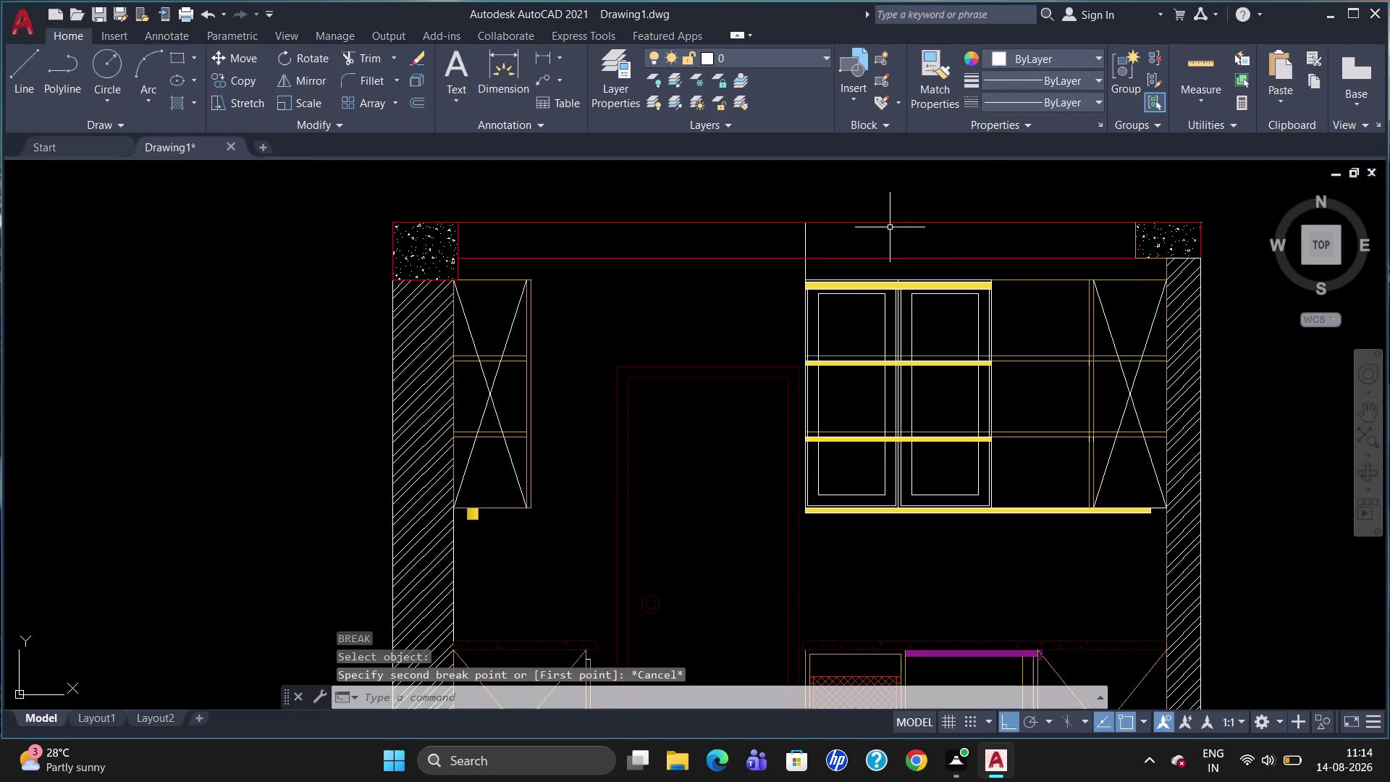
key(Escape)
Break the top-centre vertical line at a single point near the upper cabinet top.
text(br)
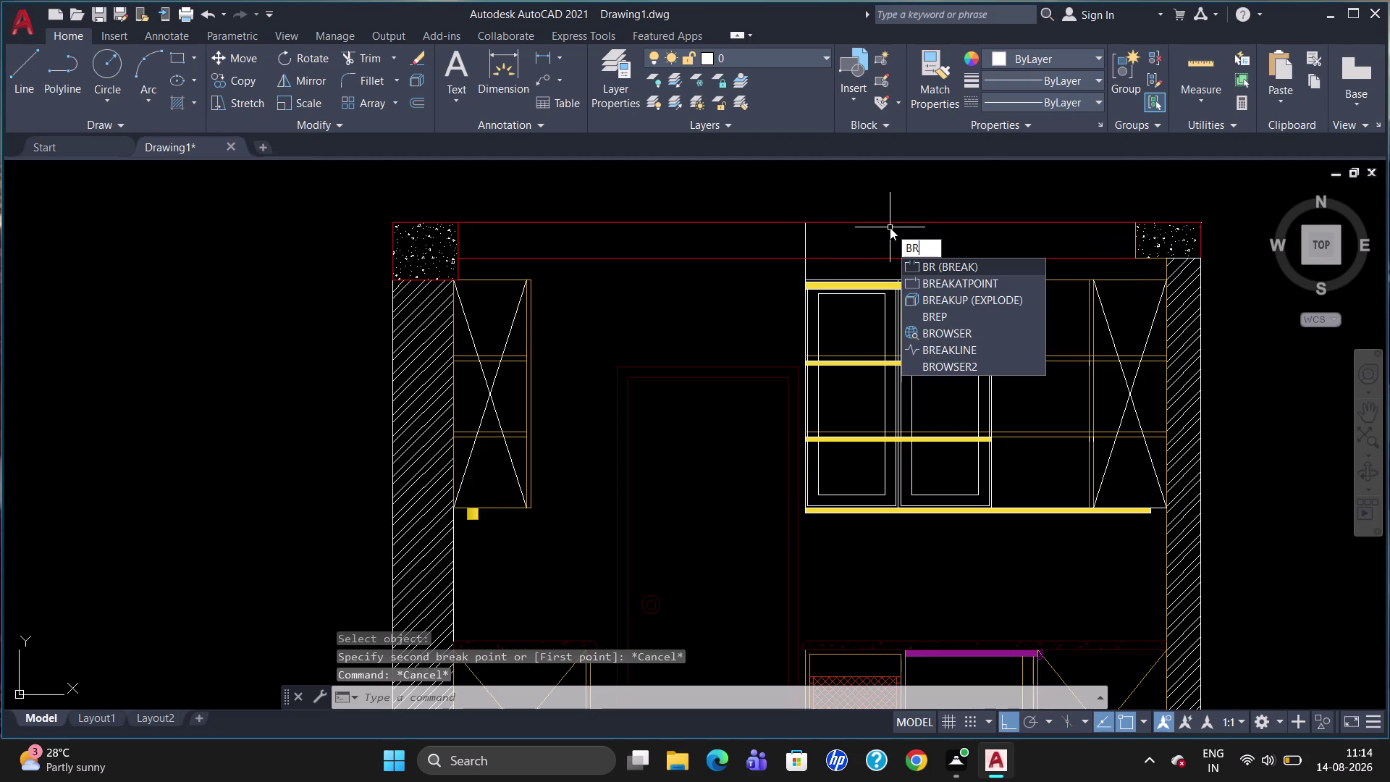
click(928, 280)
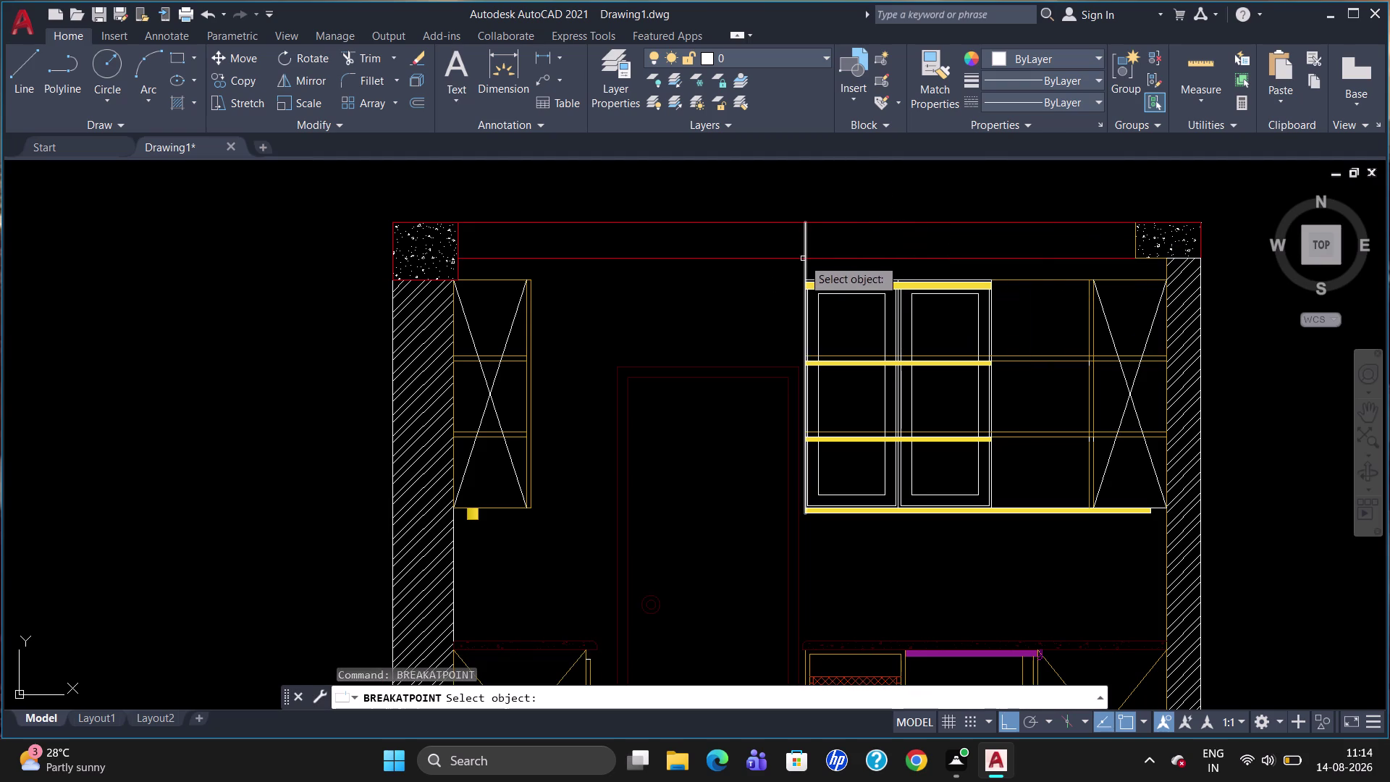
click(807, 246)
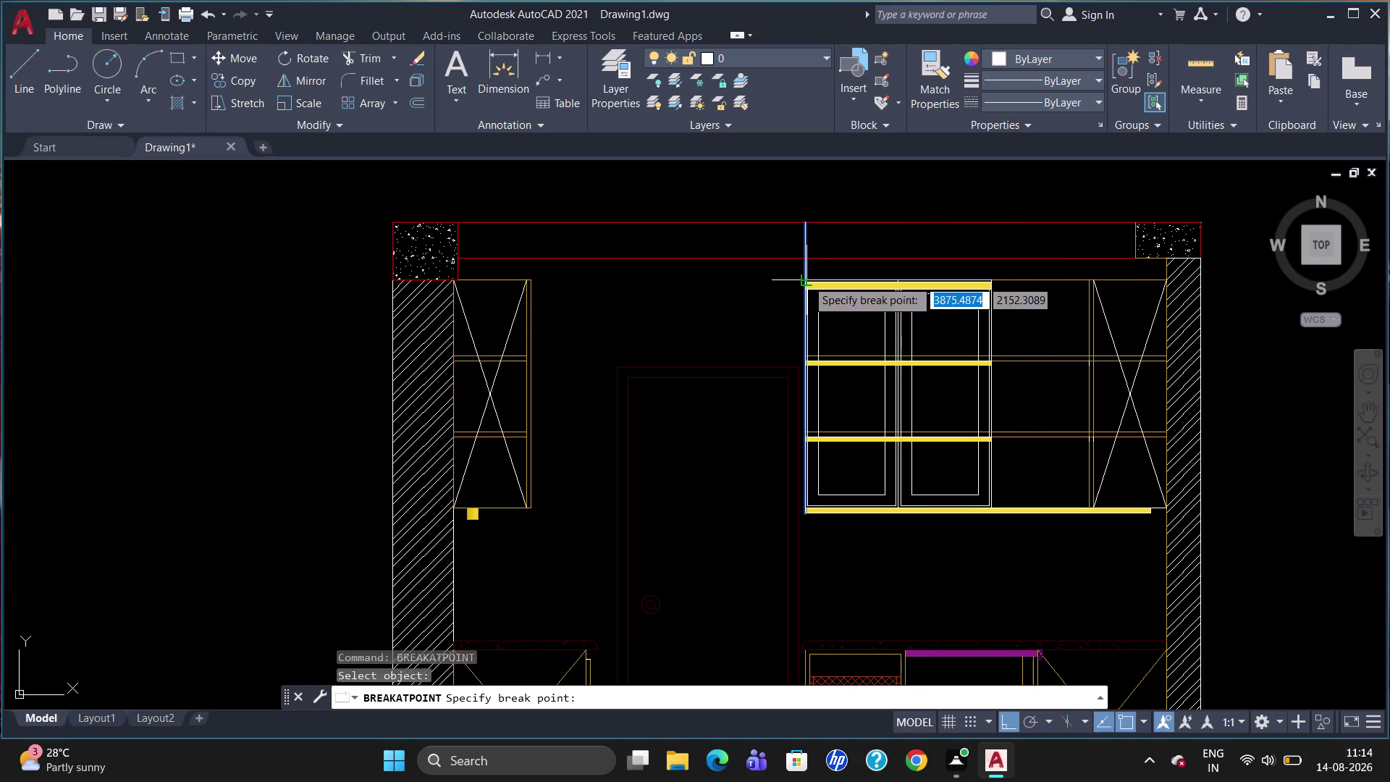
click(807, 277)
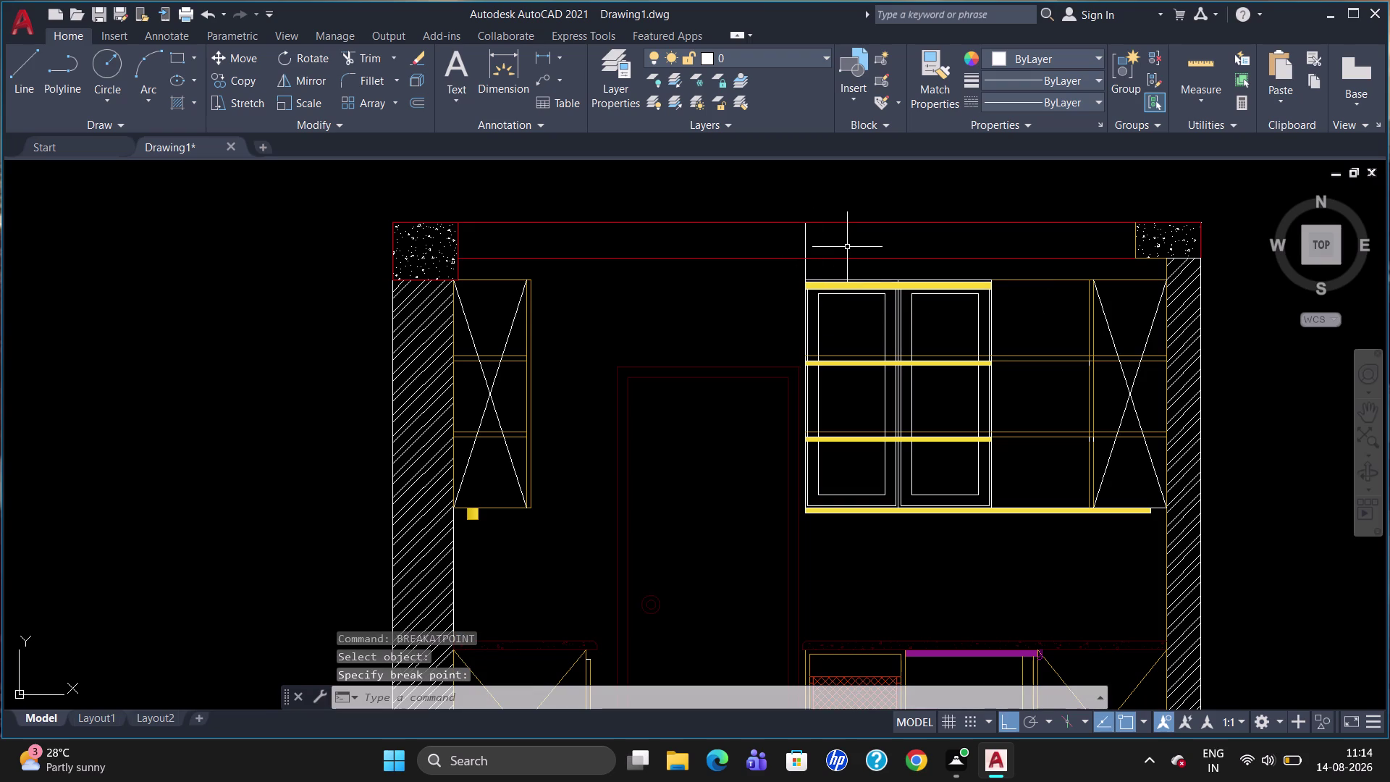
key(o)
key(Return)
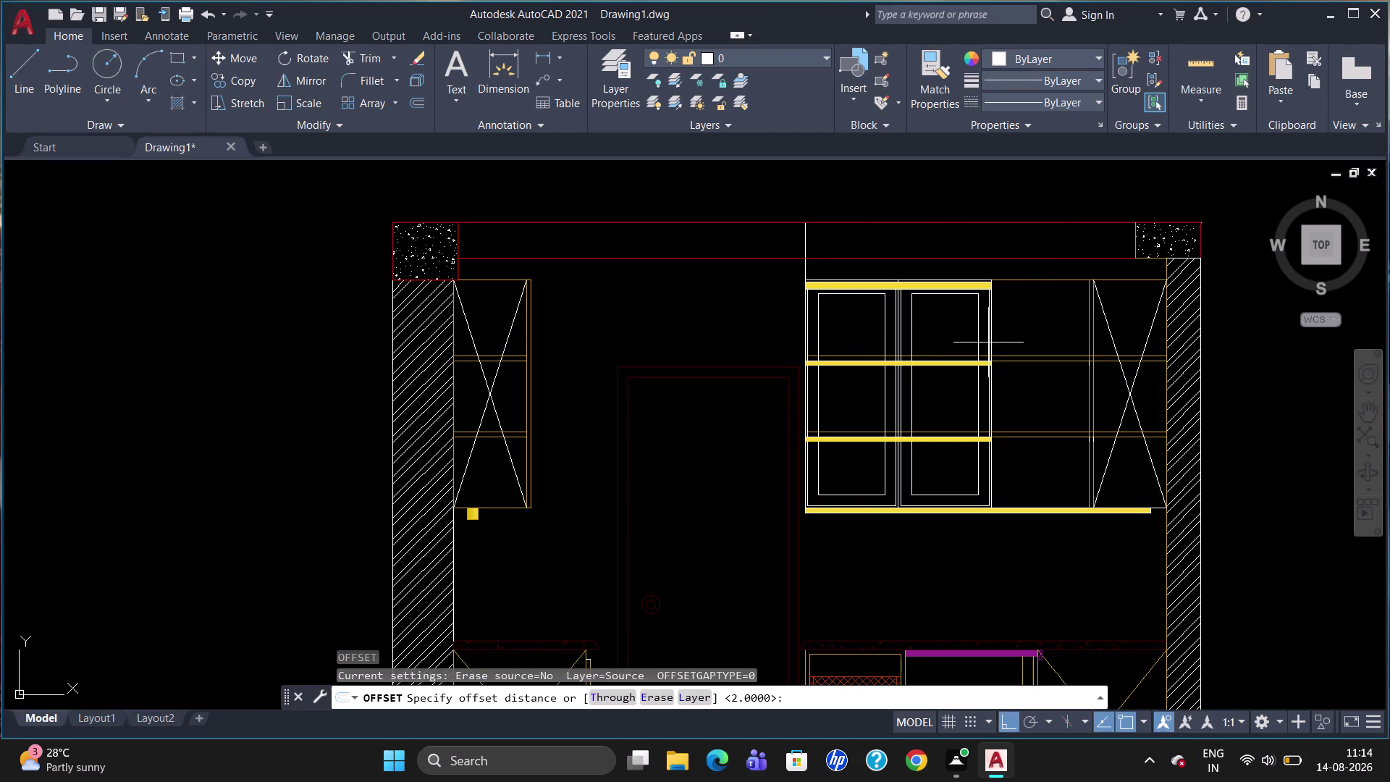
Cancel the offset and put the two short pieces by the upper-right shelves on Layer1.
scroll(up, 3)
scroll(down, 3)
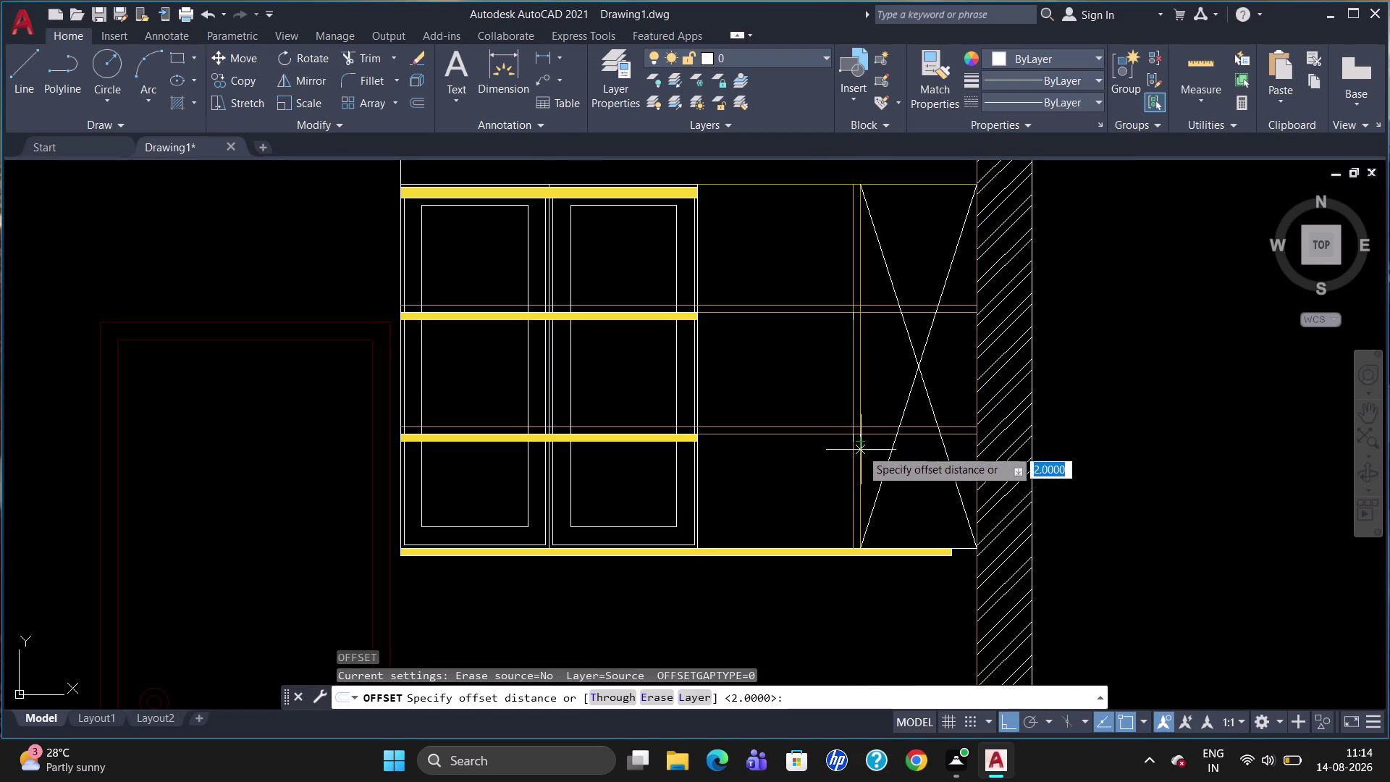
key(Escape)
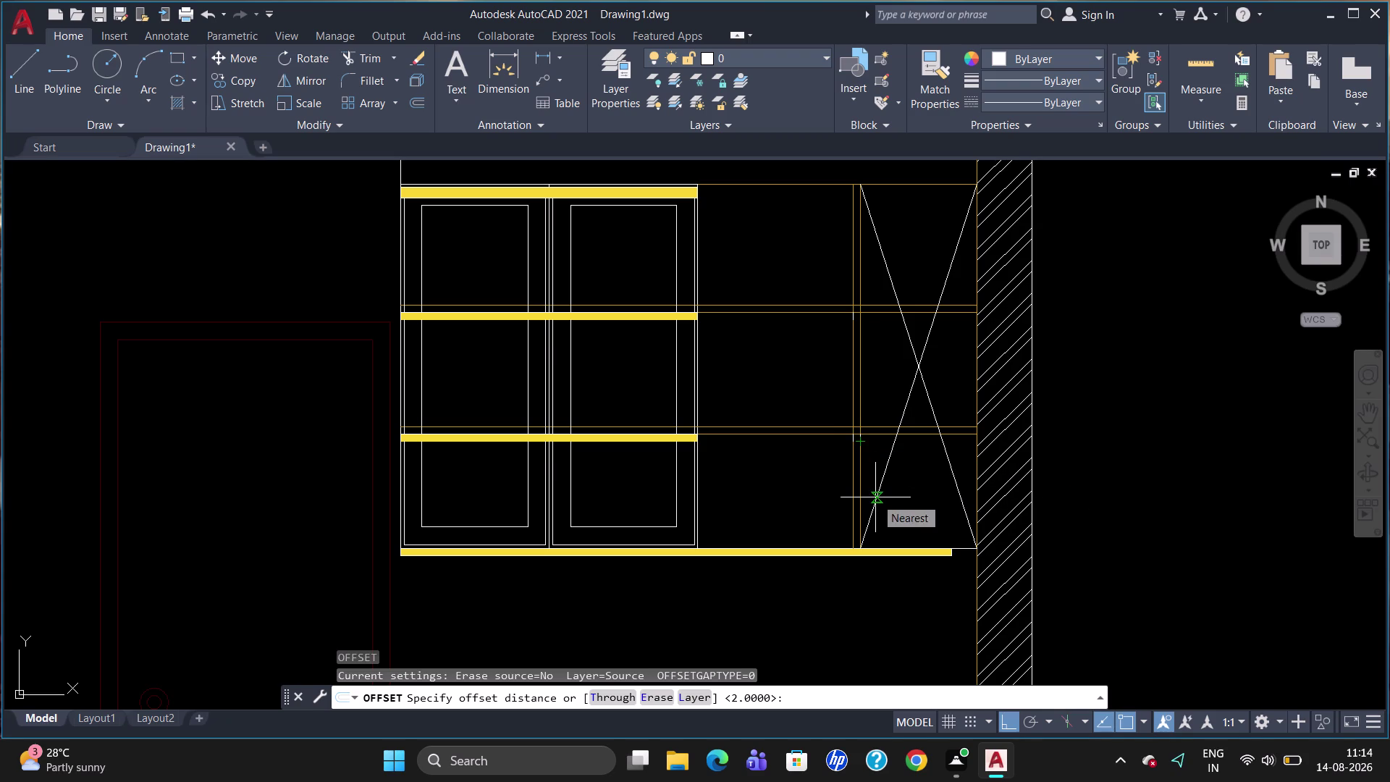
click(859, 436)
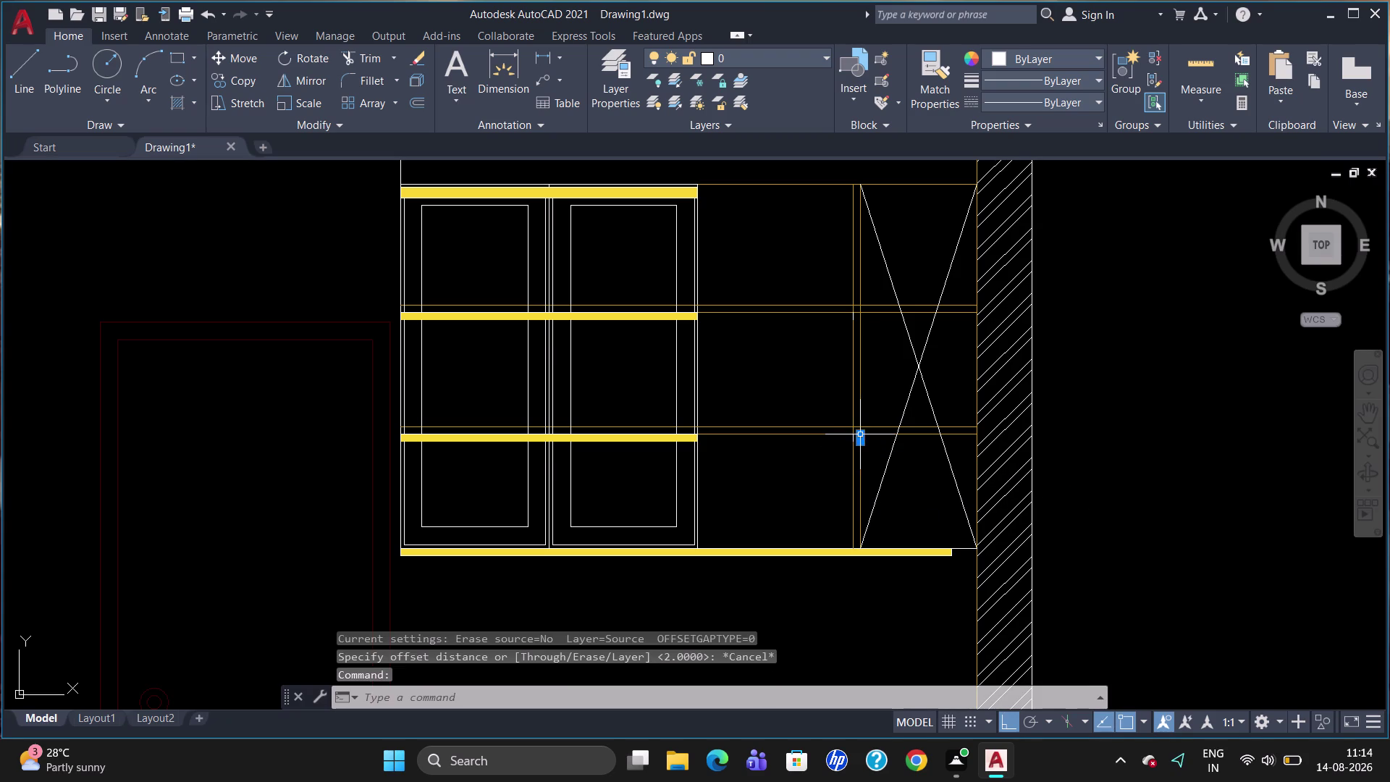
click(853, 439)
click(853, 313)
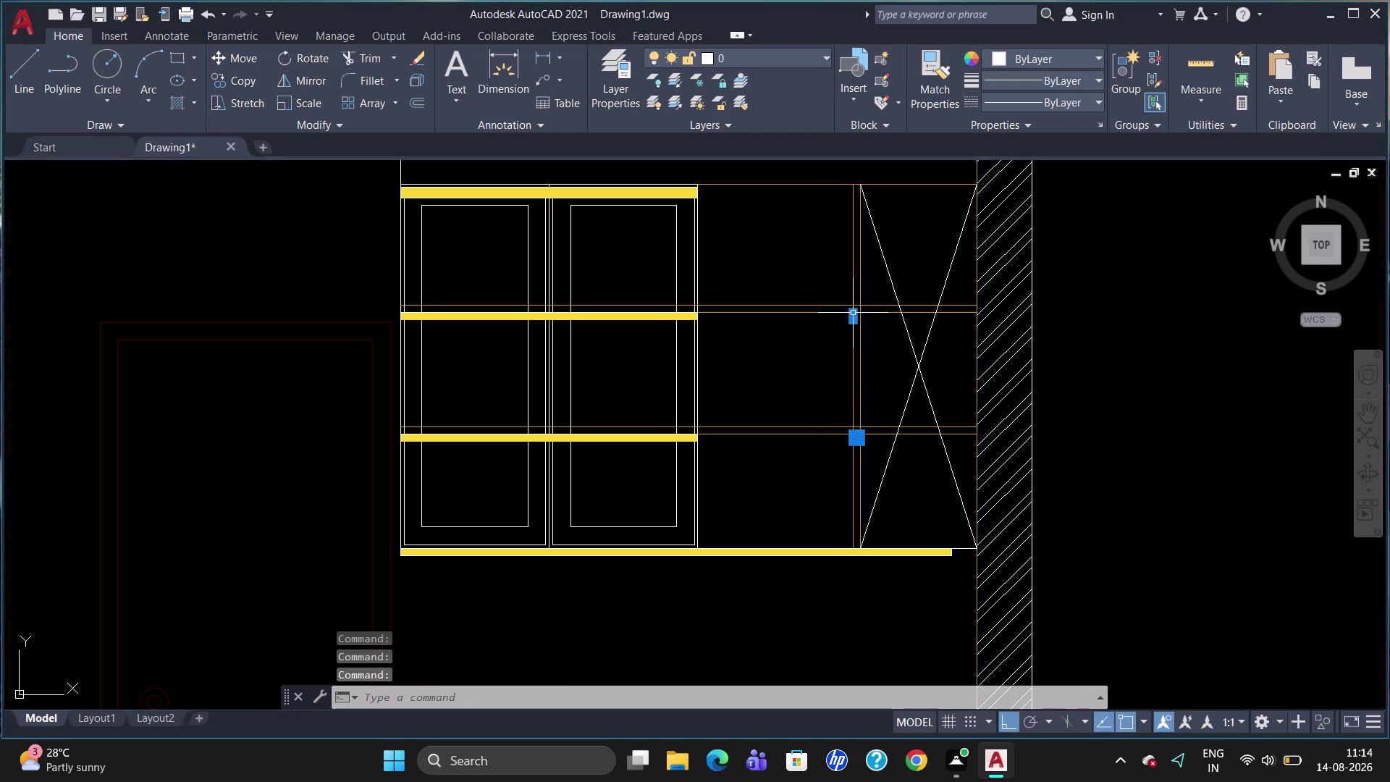
click(813, 58)
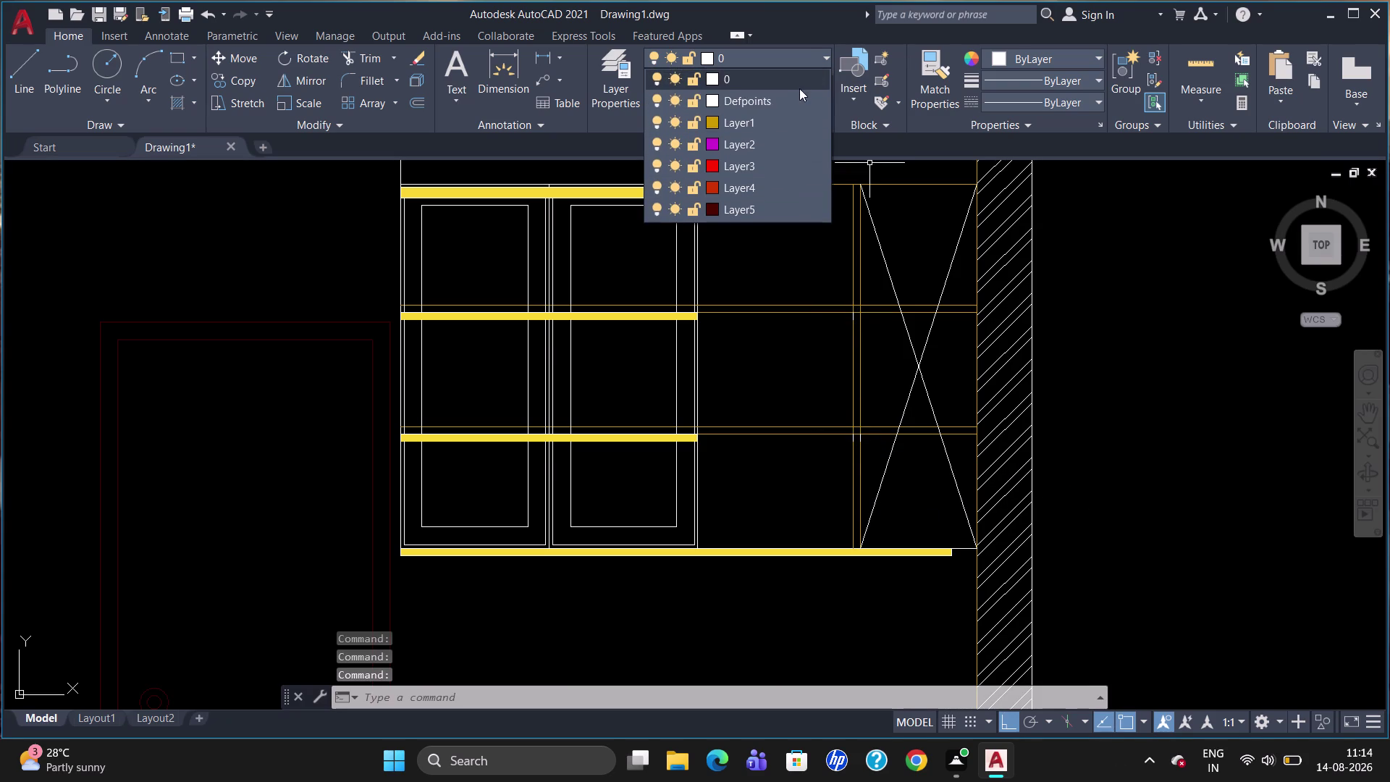
click(782, 119)
key(Escape)
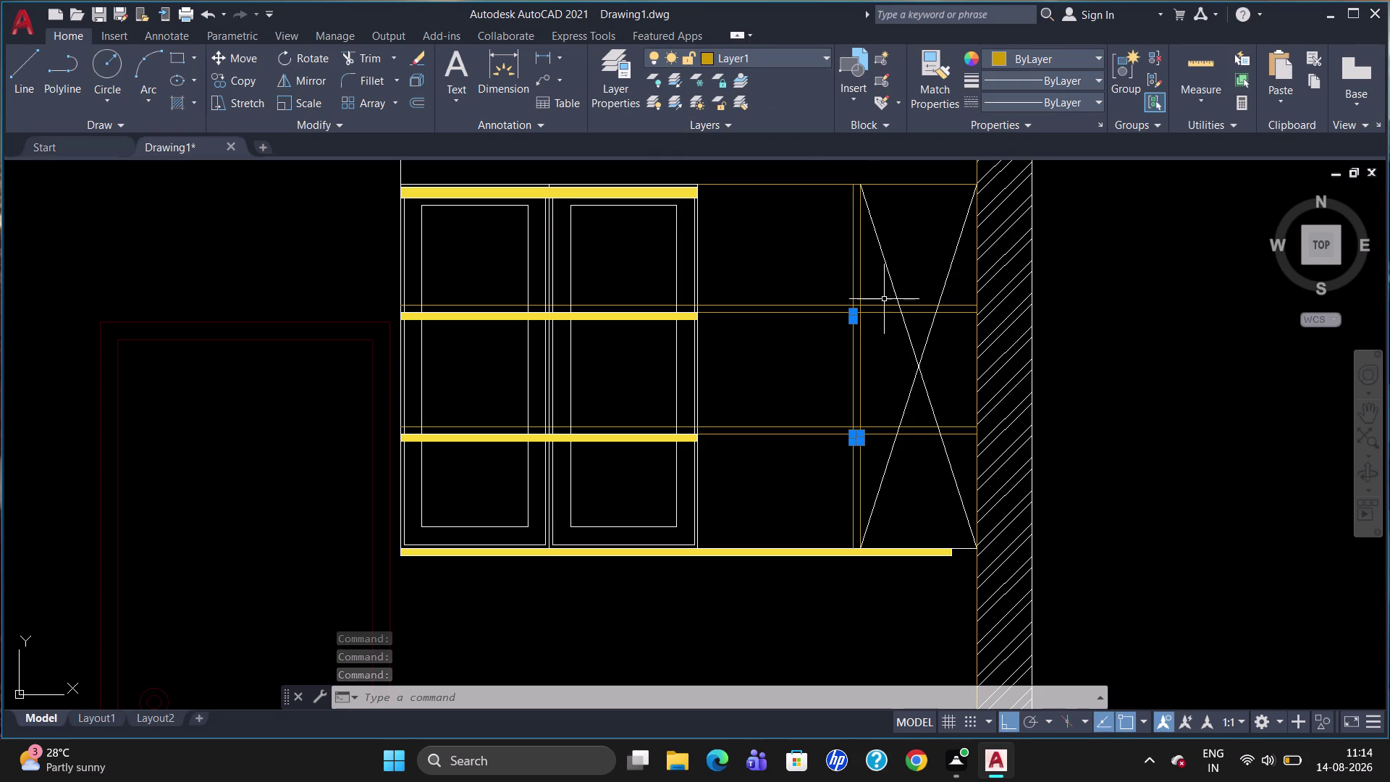
key(Escape)
scroll(down, 3)
scroll(down, 3)
scroll(up, 3)
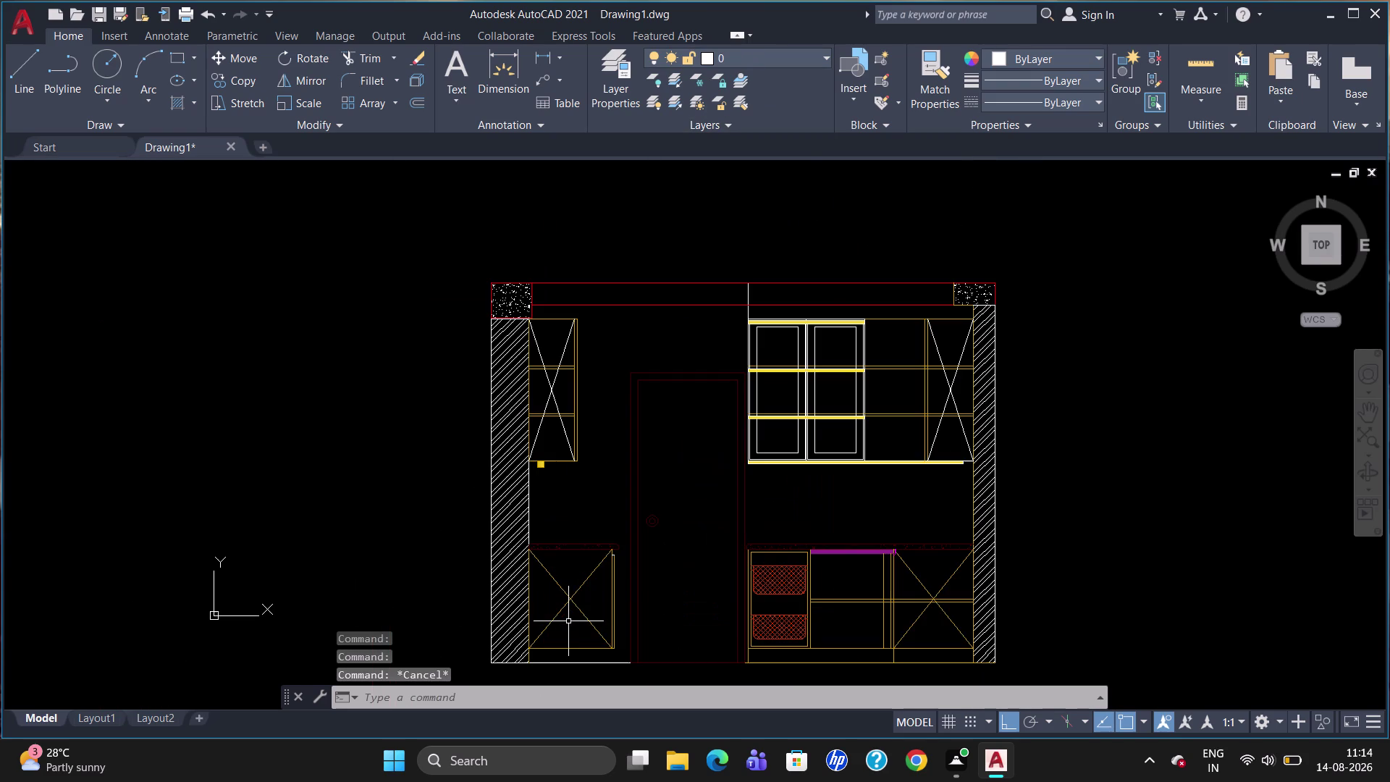